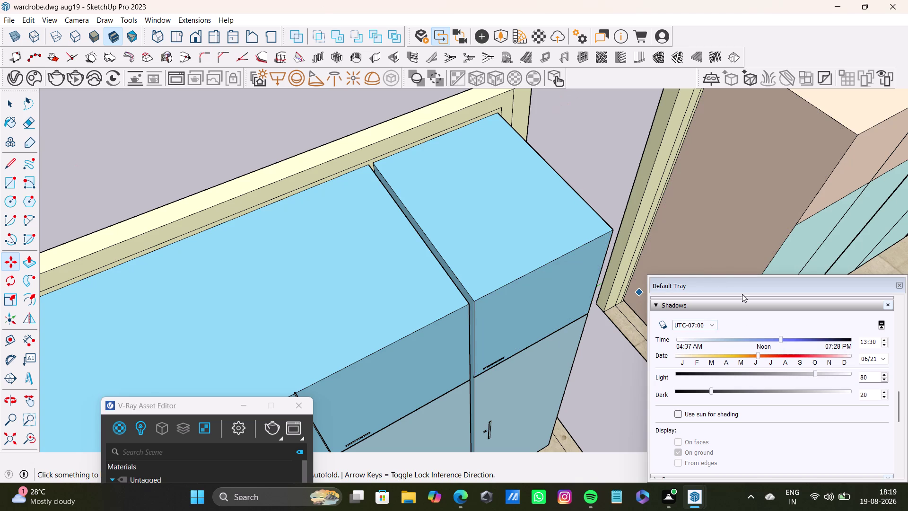
Orbit and zoom over the wardrobe tops, the right unit and its shutter fronts.
drag(738, 285, 644, 447)
scroll(down, 3)
middle_drag(749, 363, 509, 316)
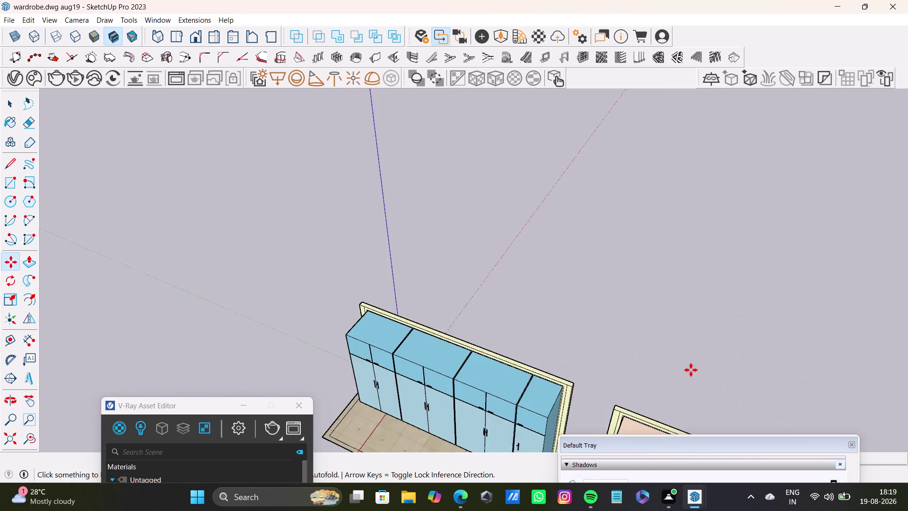
scroll(up, 3)
middle_drag(591, 357, 907, 210)
scroll(down, 3)
middle_drag(793, 299, 699, 388)
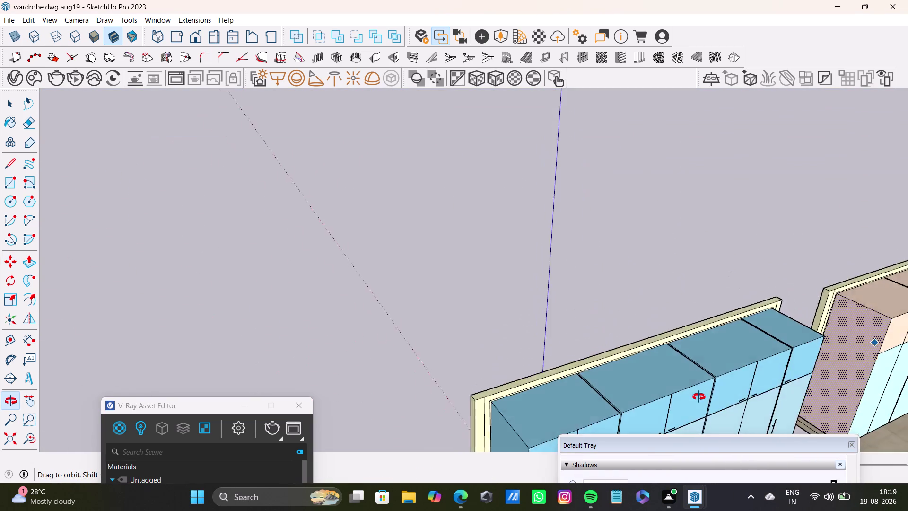
middle_drag(699, 388, 573, 333)
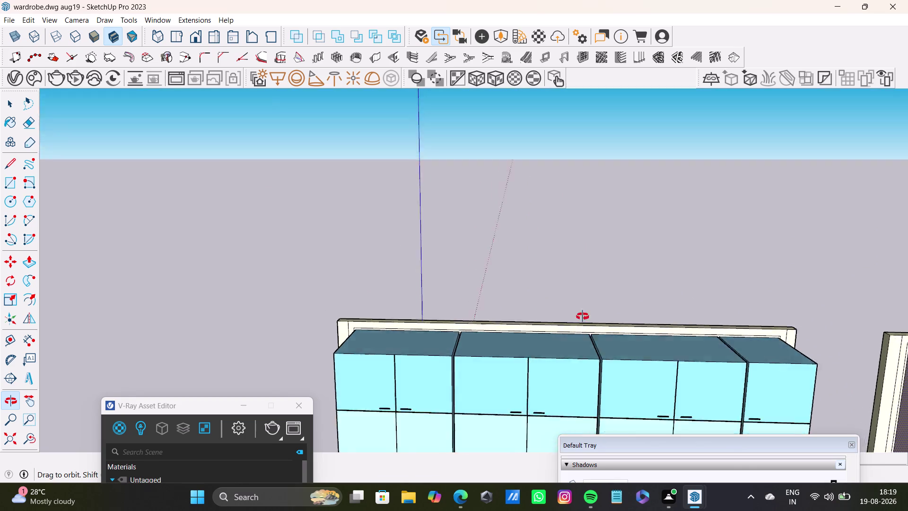
middle_drag(573, 333, 686, 247)
scroll(down, 3)
scroll(up, 3)
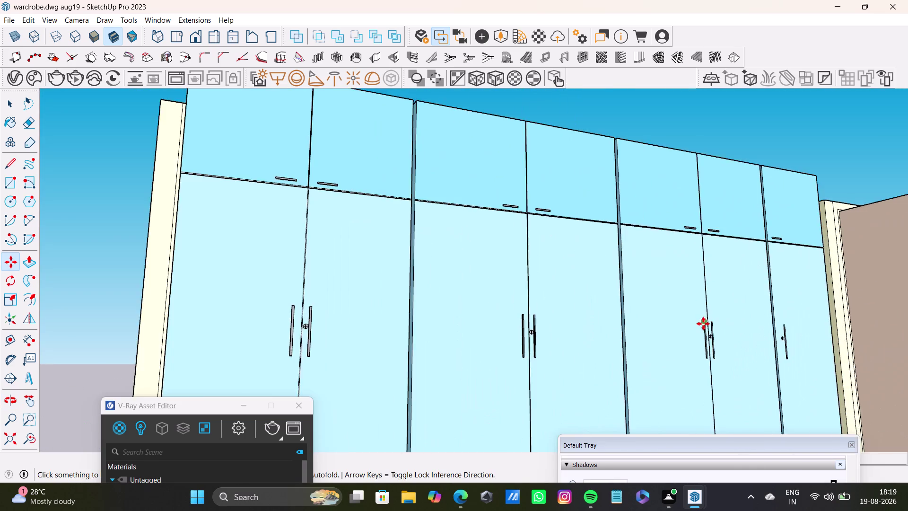
scroll(up, 3)
scroll(down, 3)
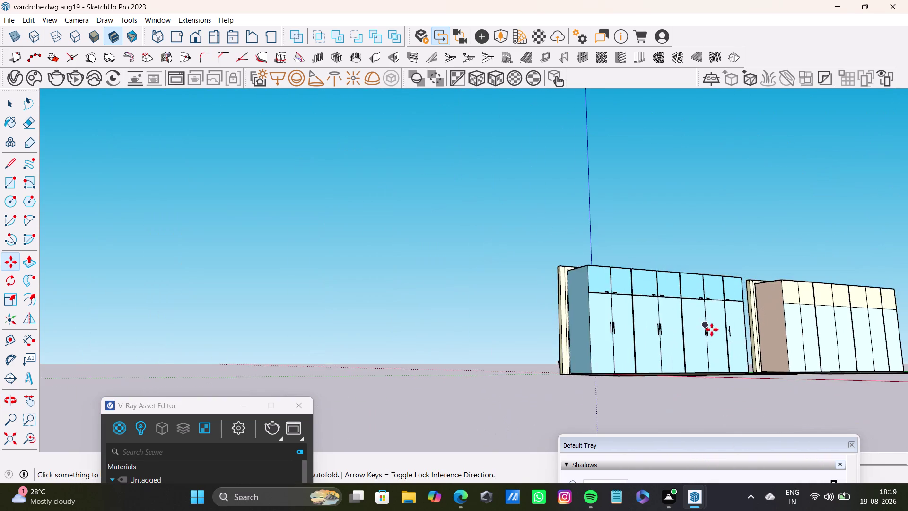
Orbit and zoom to view both wardrobes side by side with their bases.
middle_drag(712, 330, 704, 458)
scroll(up, 3)
middle_drag(696, 334, 580, 416)
scroll(down, 3)
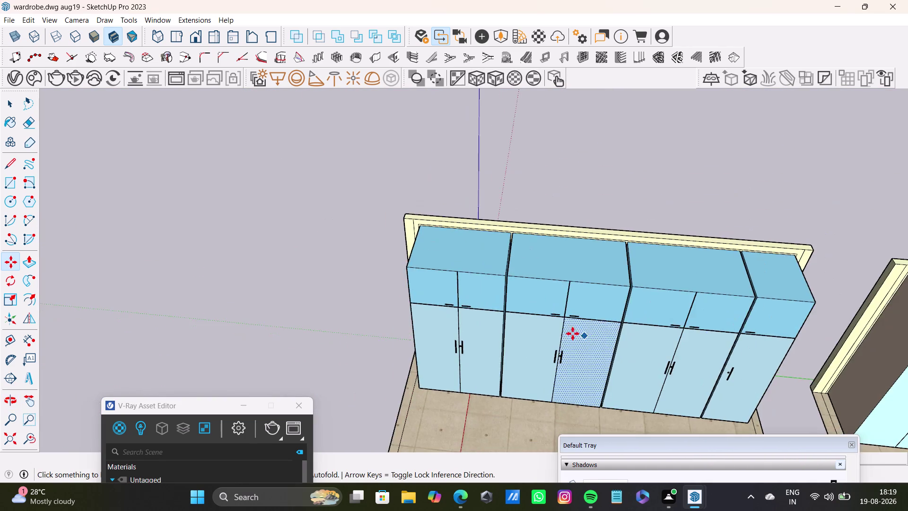
scroll(up, 3)
scroll(up, 3)
scroll(down, 3)
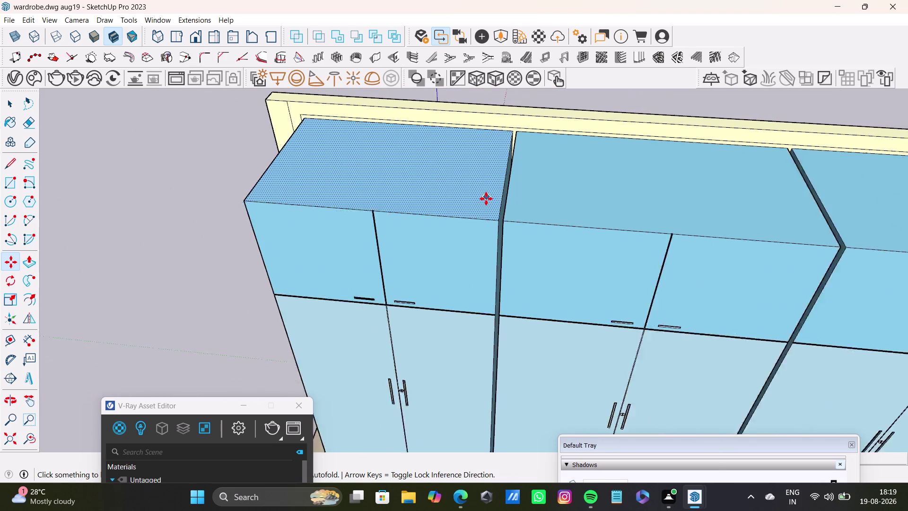
scroll(down, 3)
middle_drag(497, 254, 691, 263)
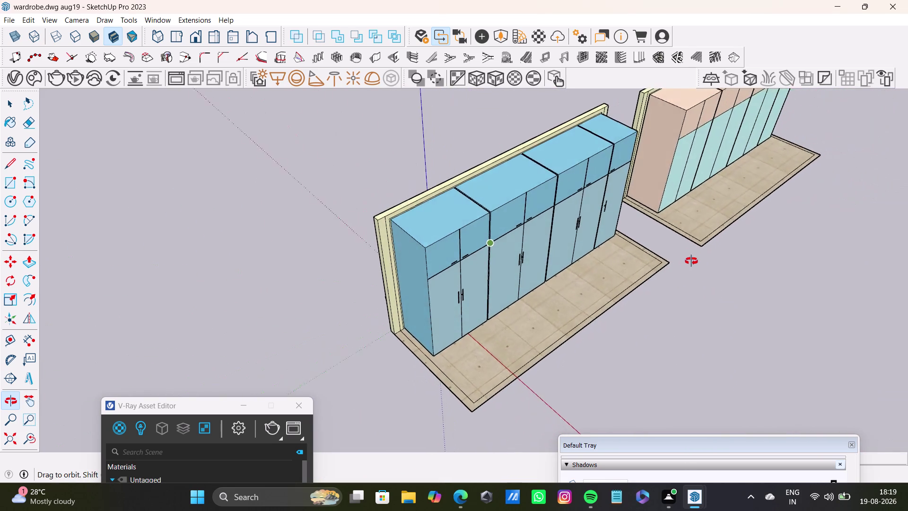
middle_drag(692, 263, 671, 237)
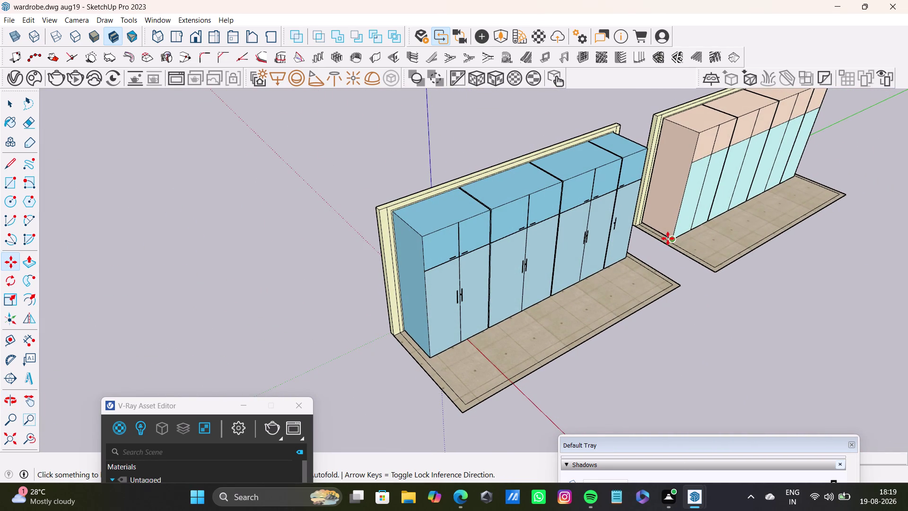
middle_drag(668, 239, 659, 248)
scroll(down, 3)
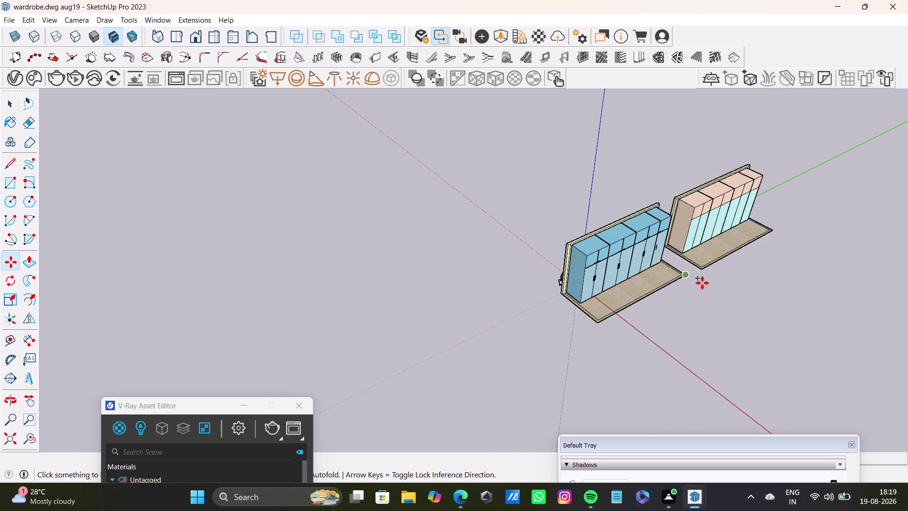
middle_drag(707, 289, 653, 332)
scroll(up, 3)
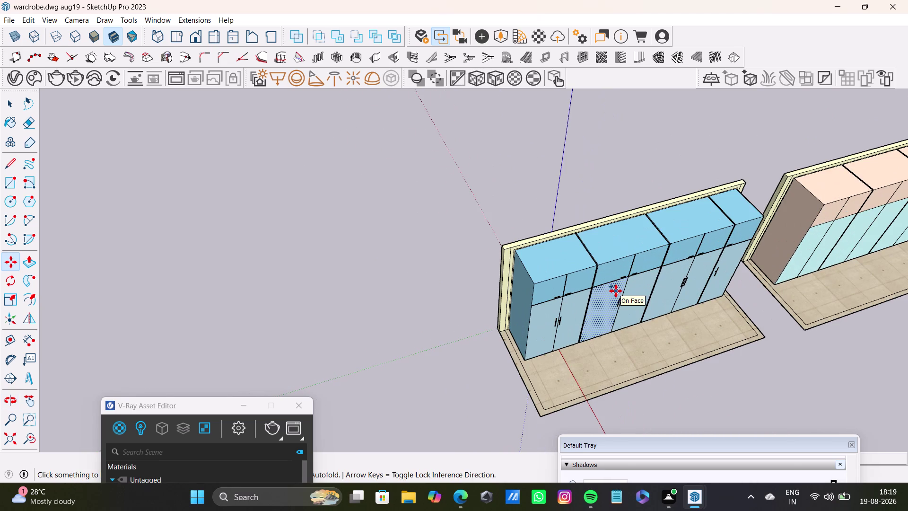
Move the Default Tray to the centre of the screen beside the model.
key(space)
scroll(down, 3)
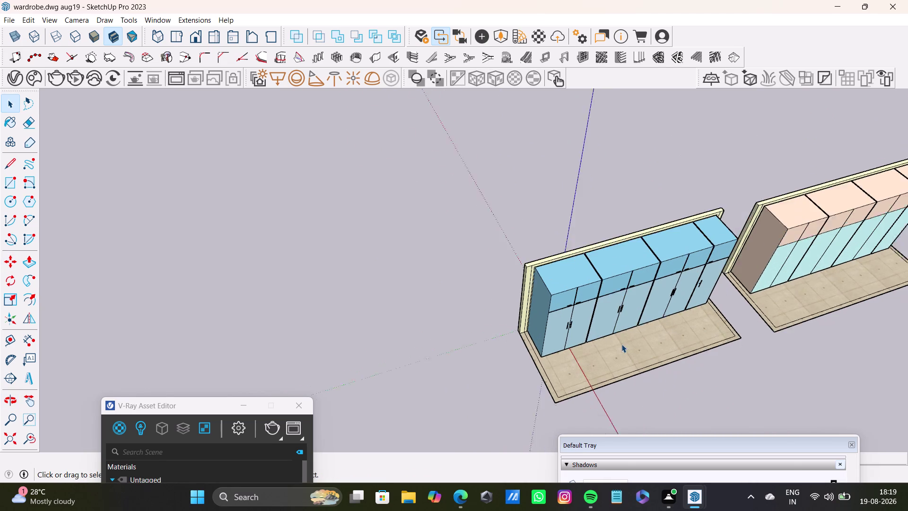
scroll(down, 3)
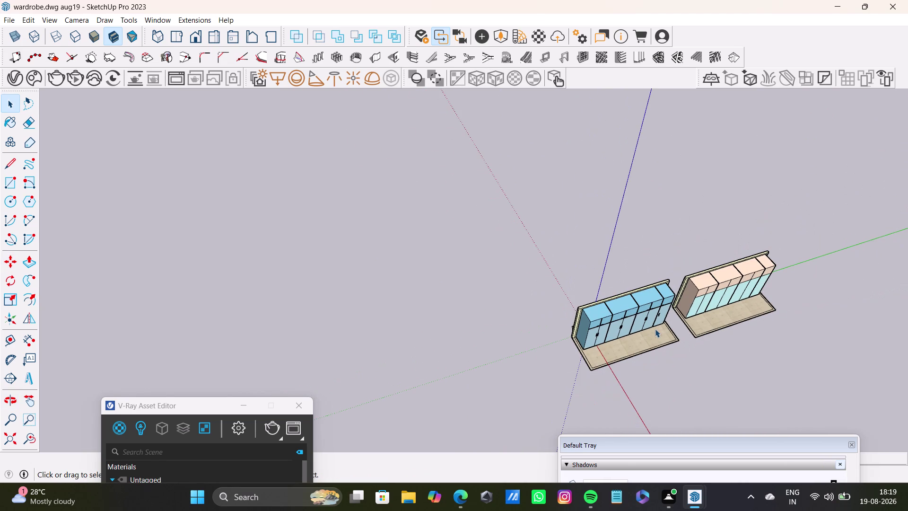
drag(641, 443, 239, 103)
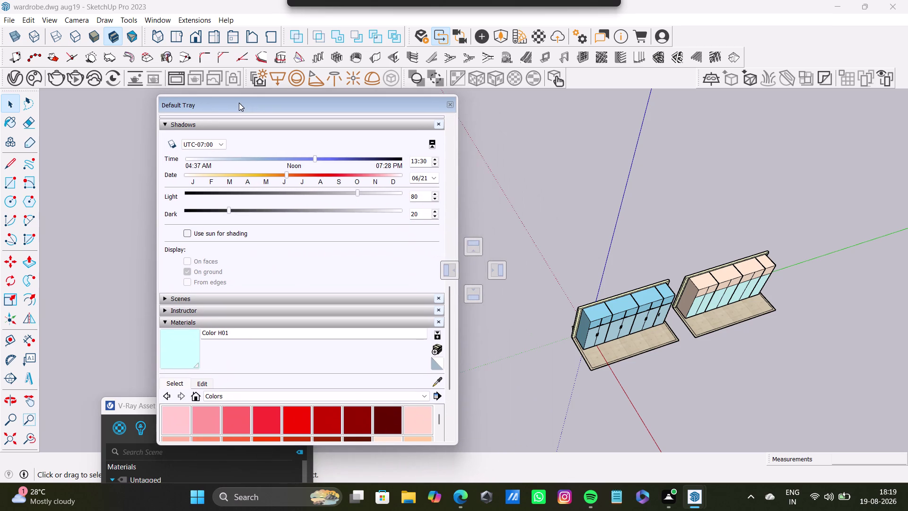
drag(239, 103, 231, 103)
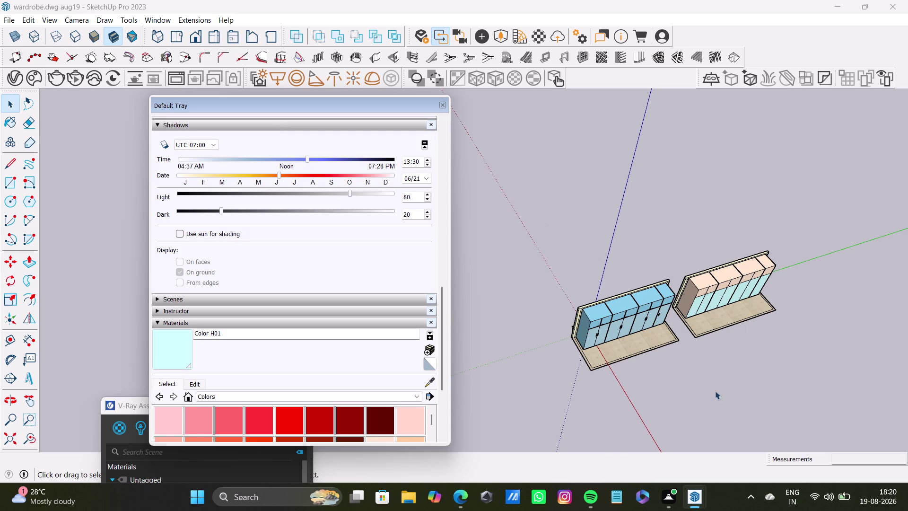
scroll(up, 3)
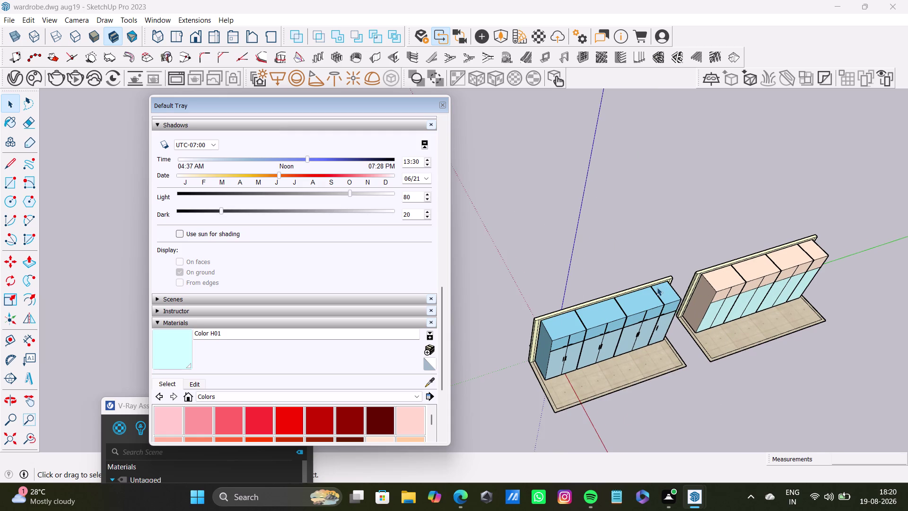
scroll(down, 3)
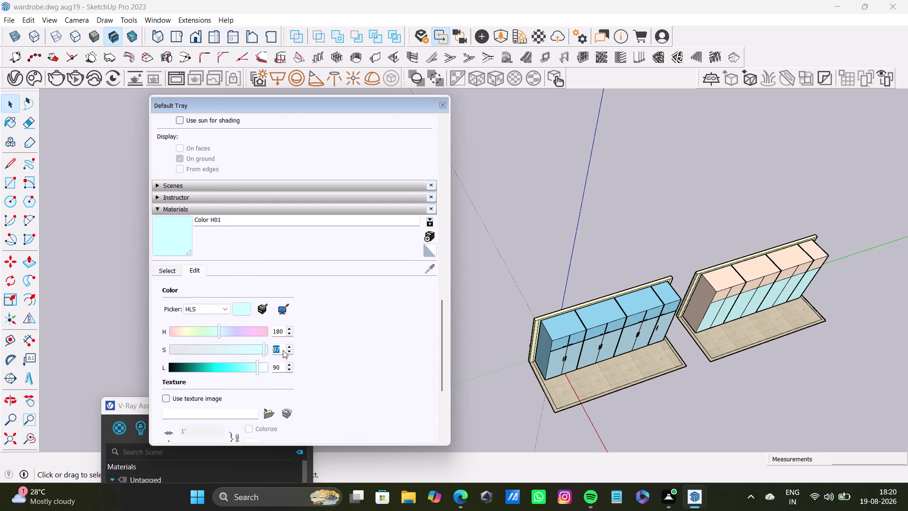
scroll(up, 3)
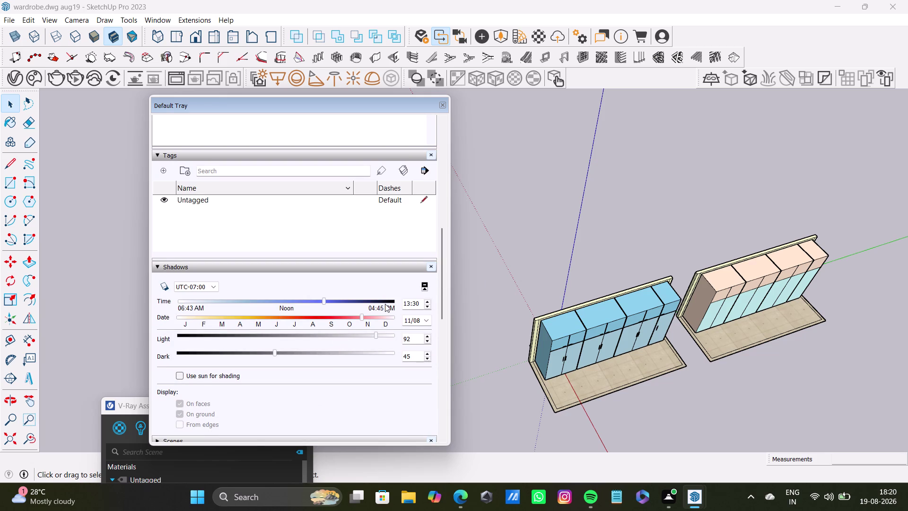
drag(440, 273, 442, 148)
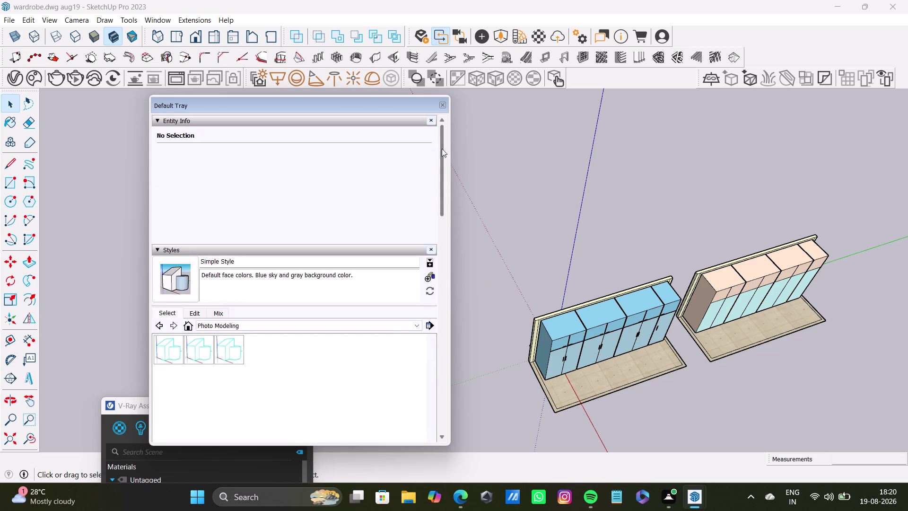
drag(441, 148, 445, 225)
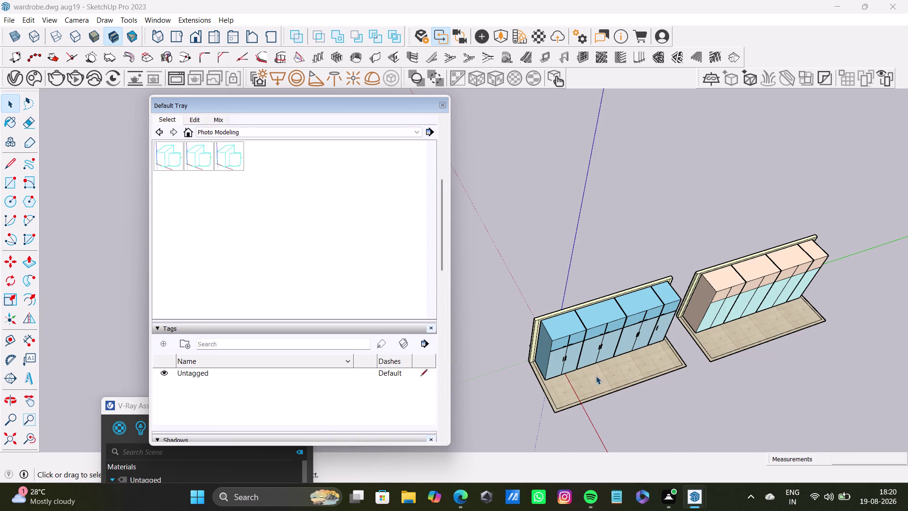
scroll(down, 3)
middle_drag(655, 394, 541, 250)
Orbit and zoom in close along the right wardrobe's shutters and side.
scroll(up, 3)
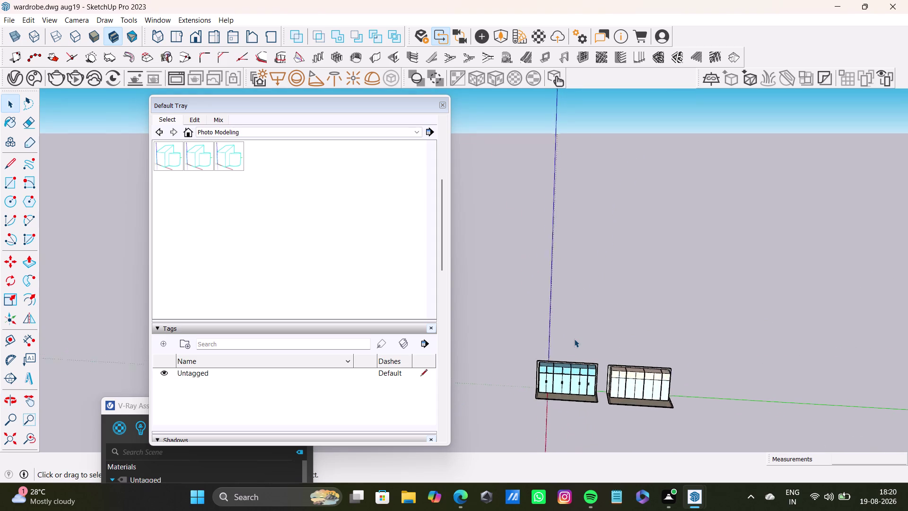
scroll(up, 3)
middle_drag(595, 363, 682, 346)
scroll(up, 3)
middle_drag(652, 411, 594, 400)
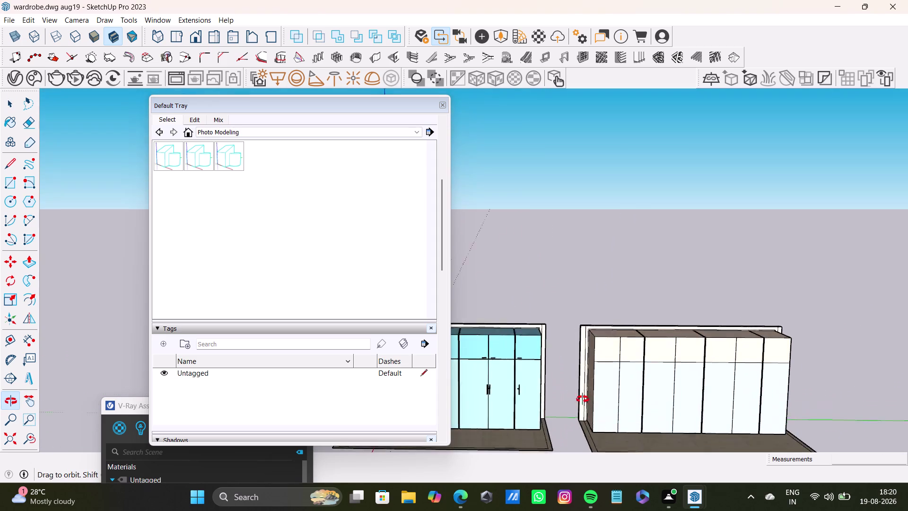
middle_drag(594, 400, 570, 457)
scroll(up, 3)
middle_drag(581, 378, 645, 358)
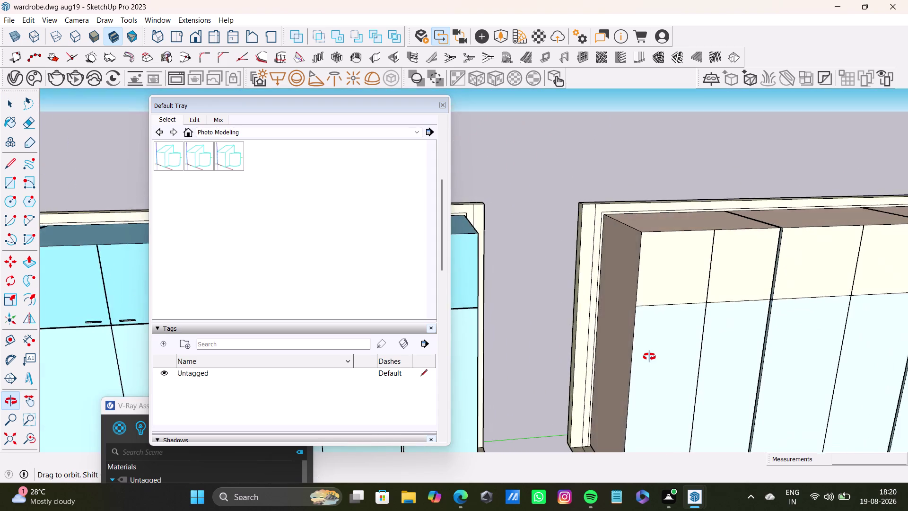
middle_drag(645, 357, 653, 440)
scroll(up, 3)
middle_drag(685, 327, 586, 389)
scroll(up, 3)
Close the Default Tray and zoom out to show both wardrobes.
scroll(down, 3)
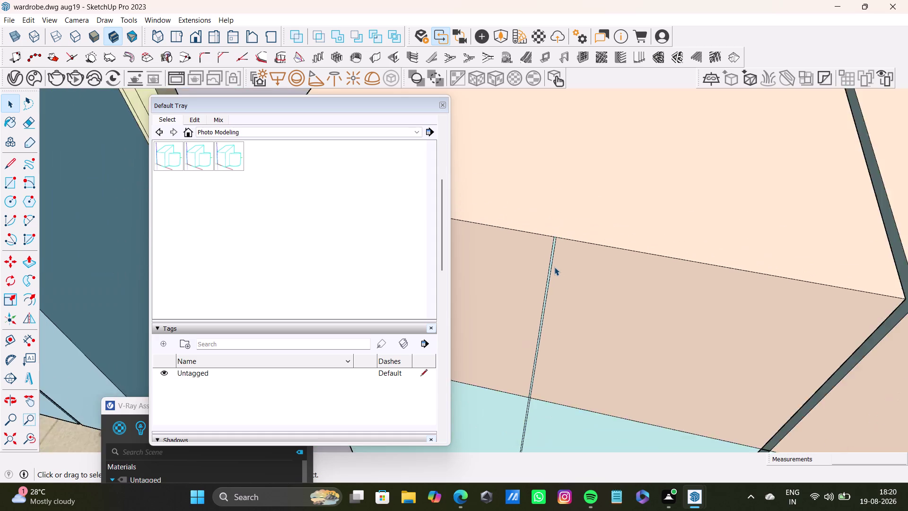
scroll(down, 3)
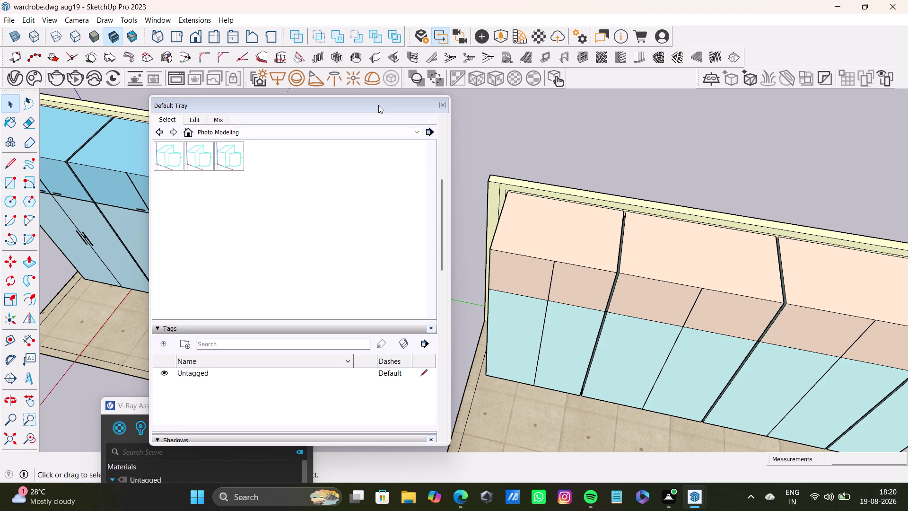
click(440, 110)
scroll(down, 3)
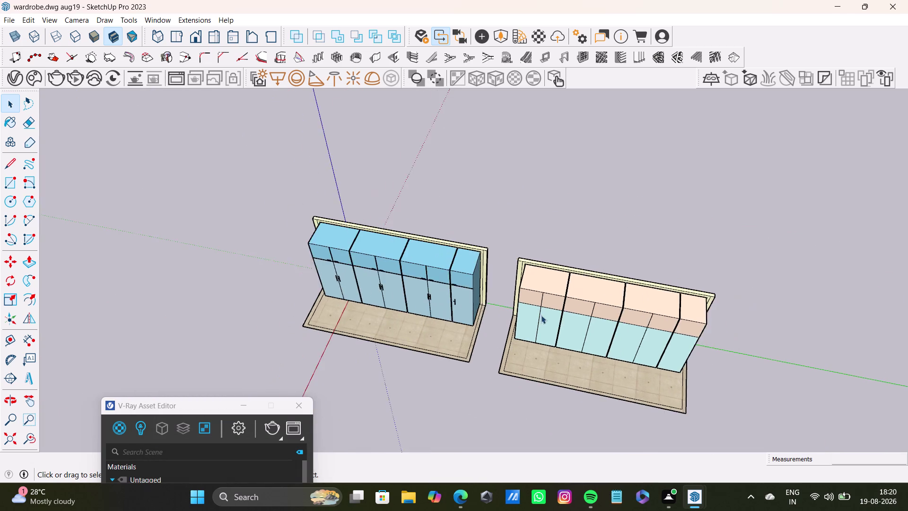
scroll(down, 3)
scroll(up, 3)
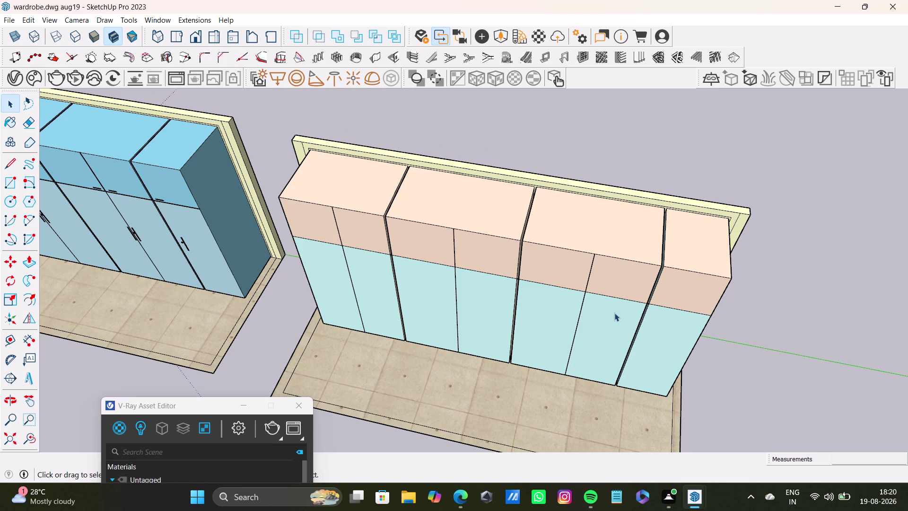
scroll(up, 3)
middle_drag(336, 254, 536, 227)
scroll(up, 3)
scroll(down, 3)
middle_drag(305, 266, 300, 321)
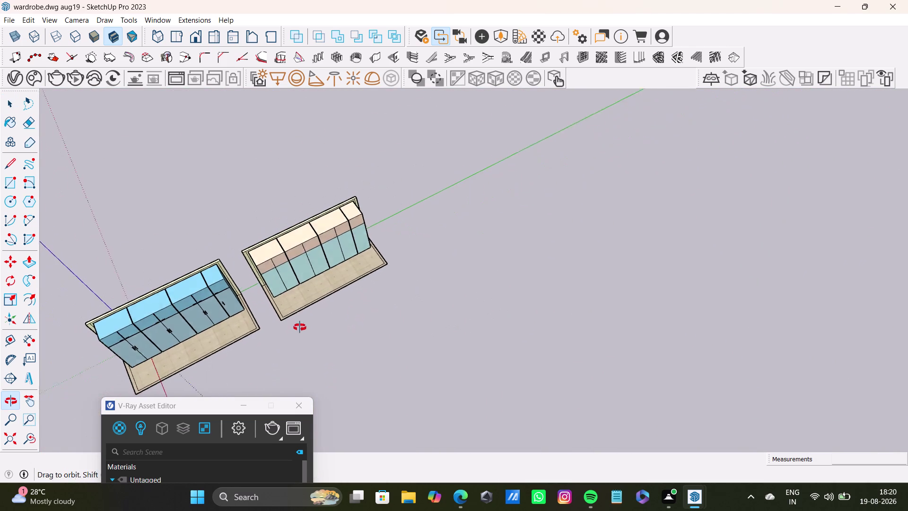
middle_drag(300, 321, 299, 334)
scroll(up, 3)
middle_drag(234, 237, 411, 199)
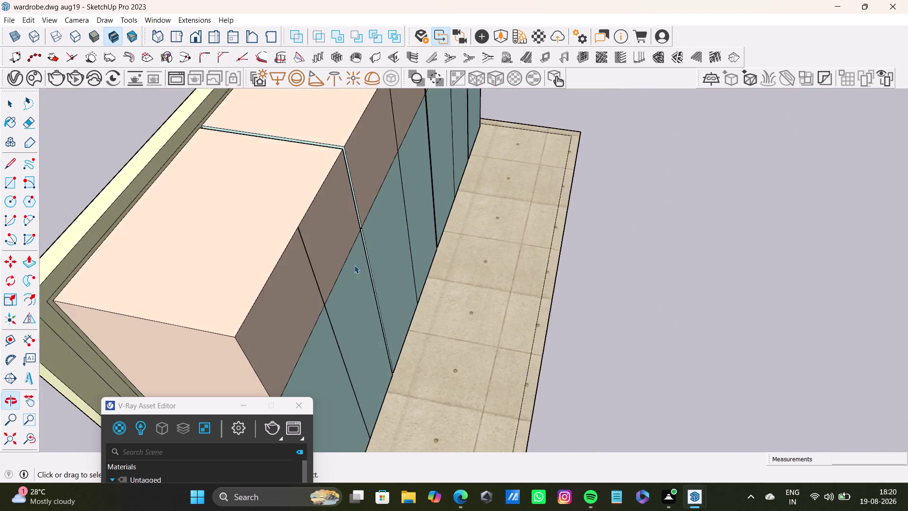
scroll(up, 3)
middle_drag(323, 250, 119, 298)
scroll(down, 3)
middle_drag(447, 255, 230, 255)
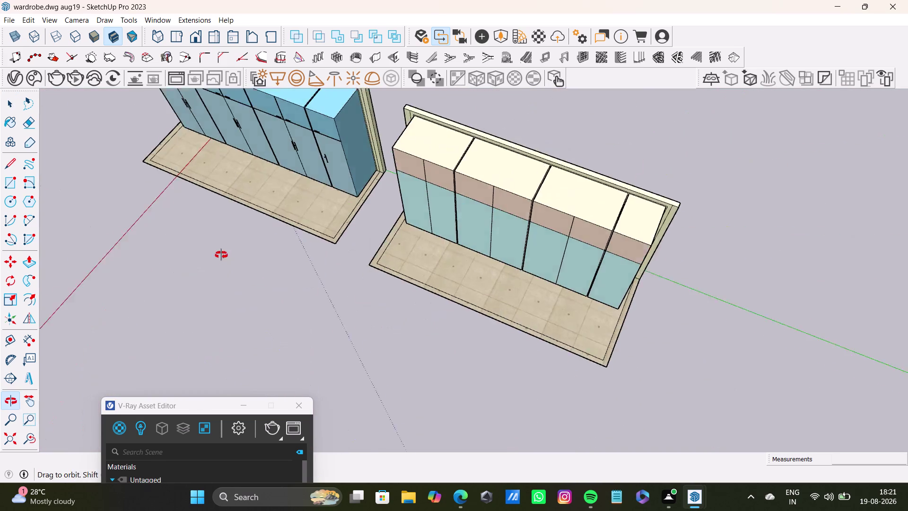
middle_drag(231, 255, 223, 255)
scroll(up, 3)
middle_drag(564, 255, 579, 233)
scroll(down, 3)
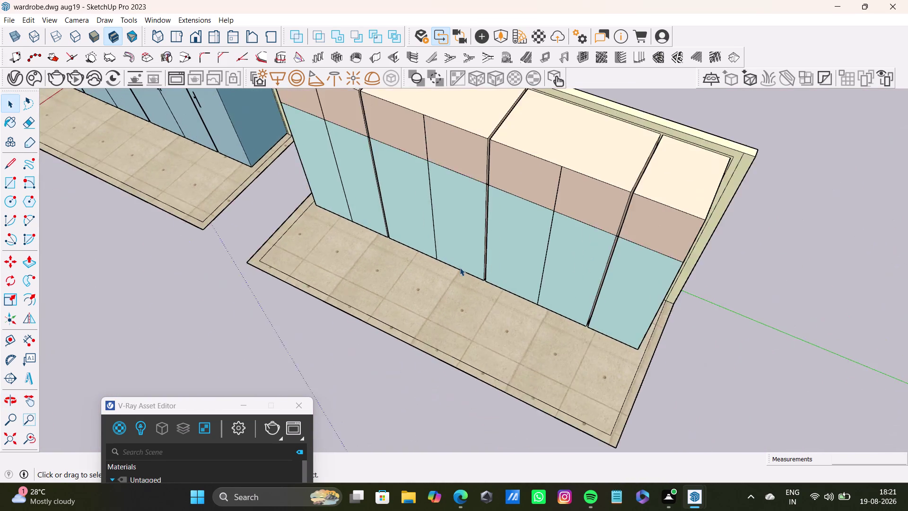
scroll(down, 3)
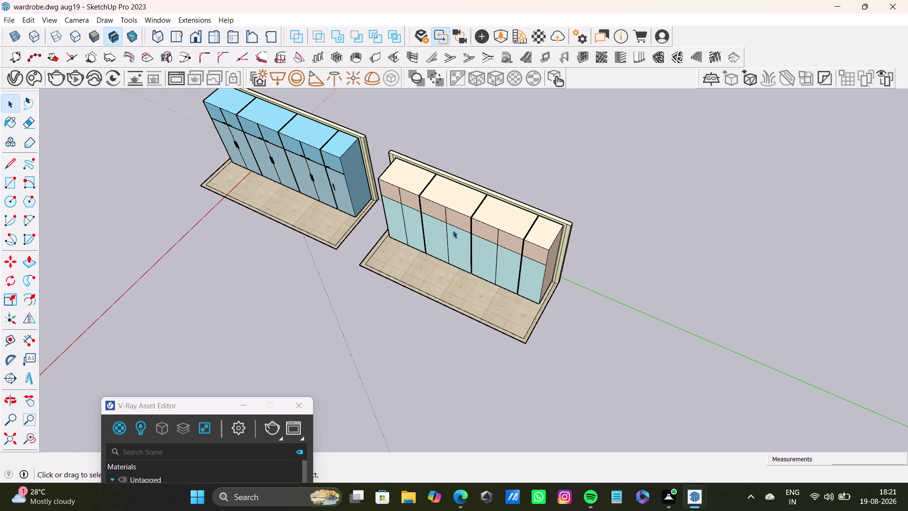
scroll(up, 3)
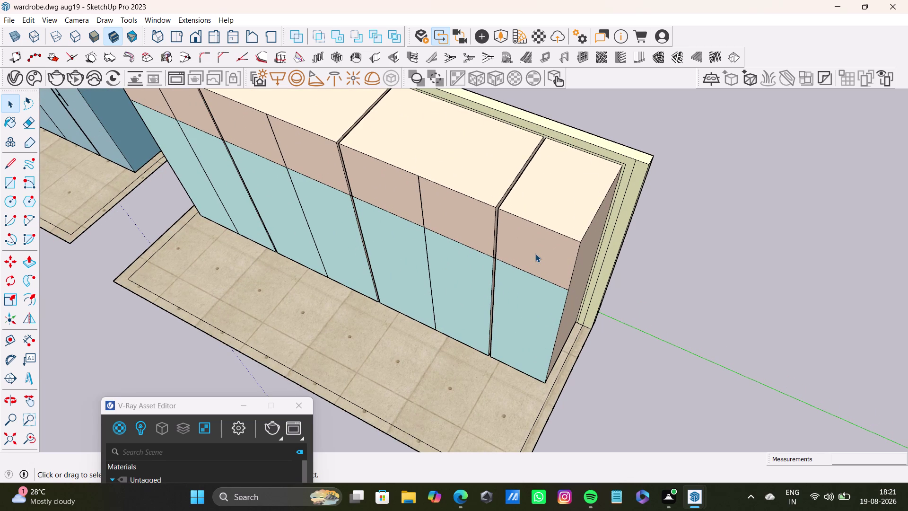
scroll(up, 3)
scroll(down, 3)
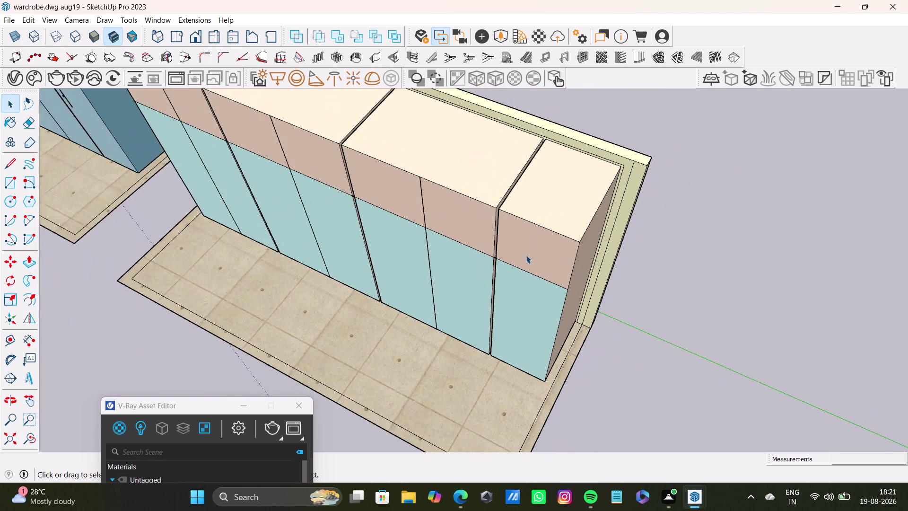
scroll(down, 3)
scroll(up, 3)
middle_drag(360, 182, 710, 187)
scroll(up, 3)
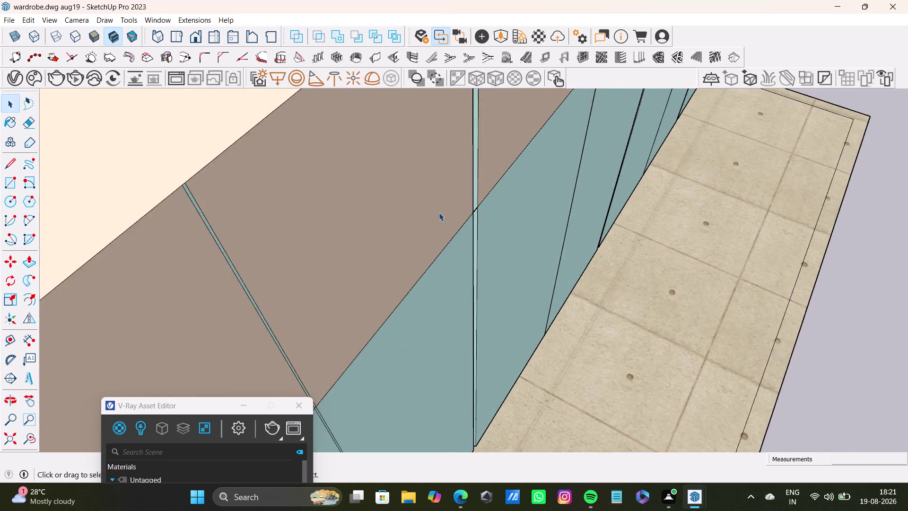
scroll(up, 3)
scroll(down, 3)
scroll(up, 3)
middle_drag(370, 250, 199, 277)
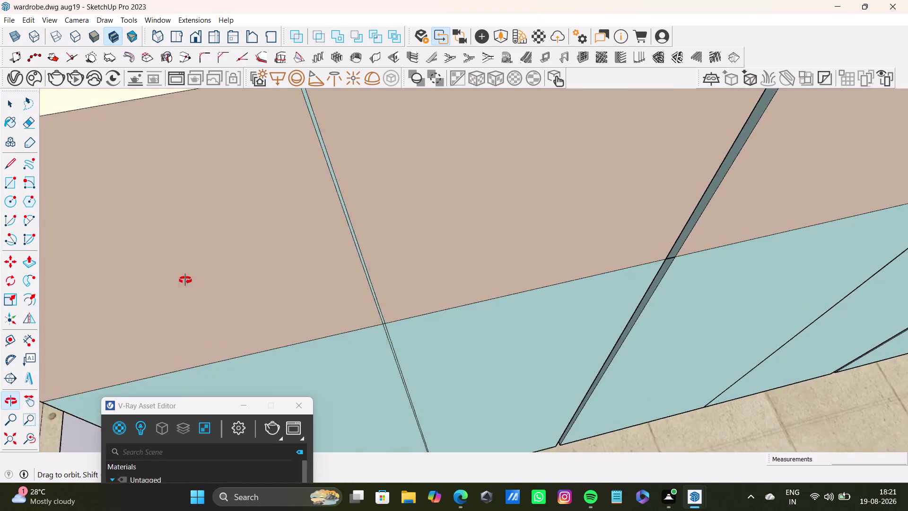
middle_drag(199, 277, 186, 280)
scroll(down, 3)
scroll(up, 3)
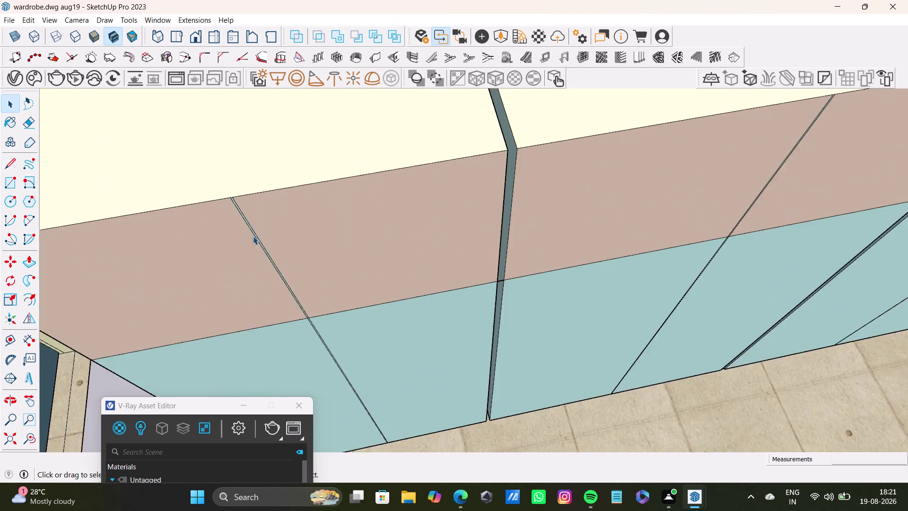
scroll(up, 3)
middle_drag(251, 236, 349, 206)
scroll(up, 3)
scroll(down, 3)
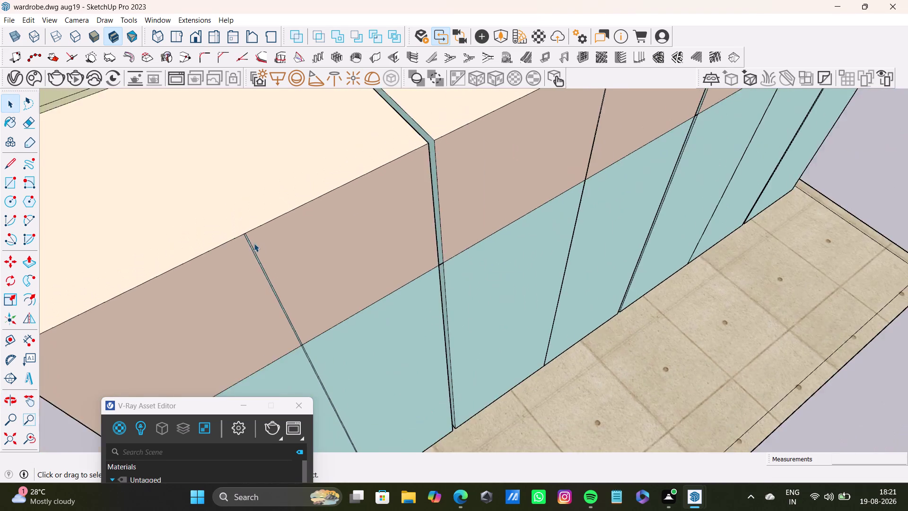
scroll(down, 3)
middle_drag(262, 241, 382, 206)
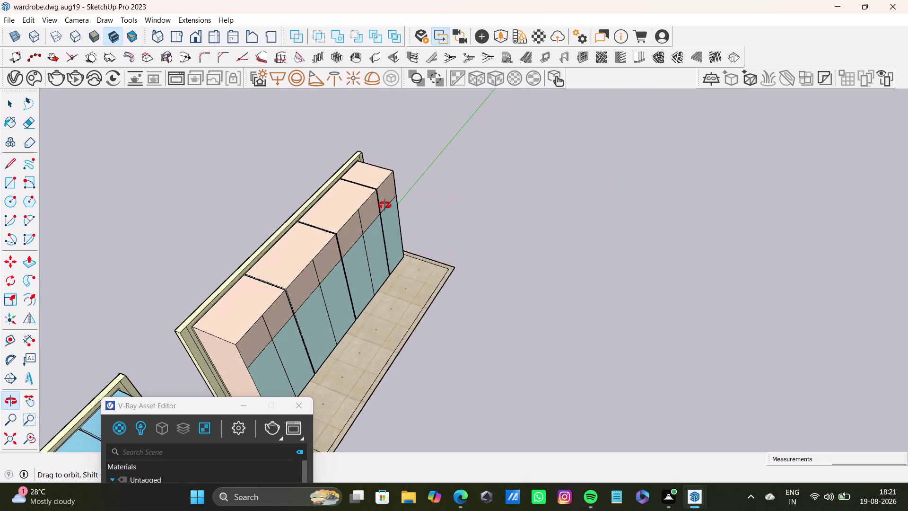
middle_drag(382, 206, 123, 145)
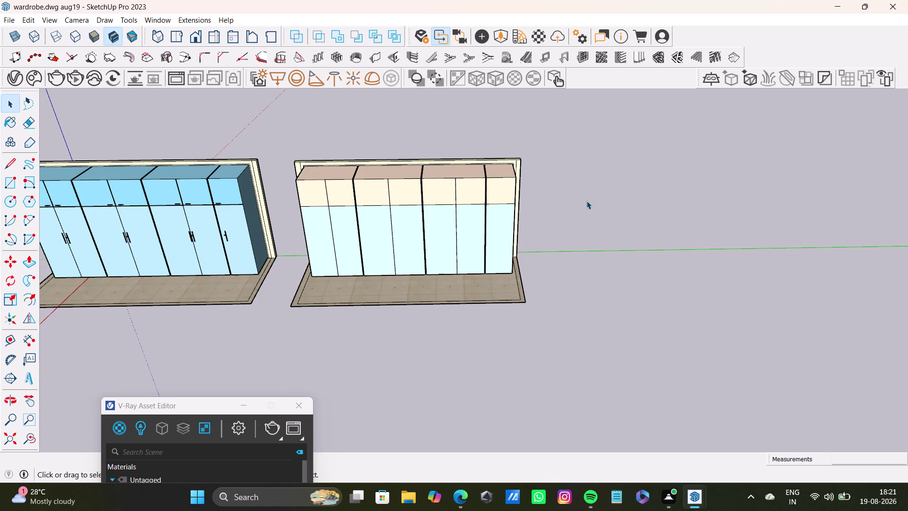
key(space)
click(587, 176)
scroll(up, 3)
middle_drag(505, 199, 239, 168)
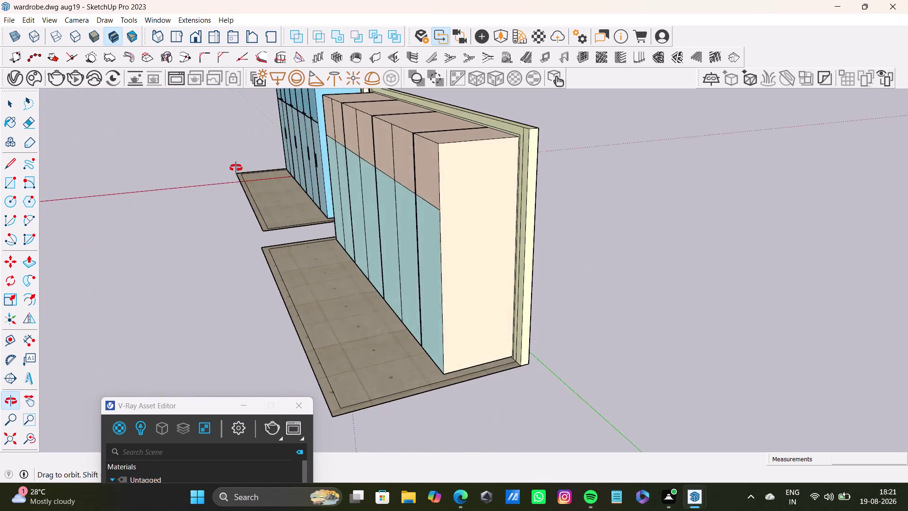
middle_drag(238, 168, 501, 248)
scroll(down, 3)
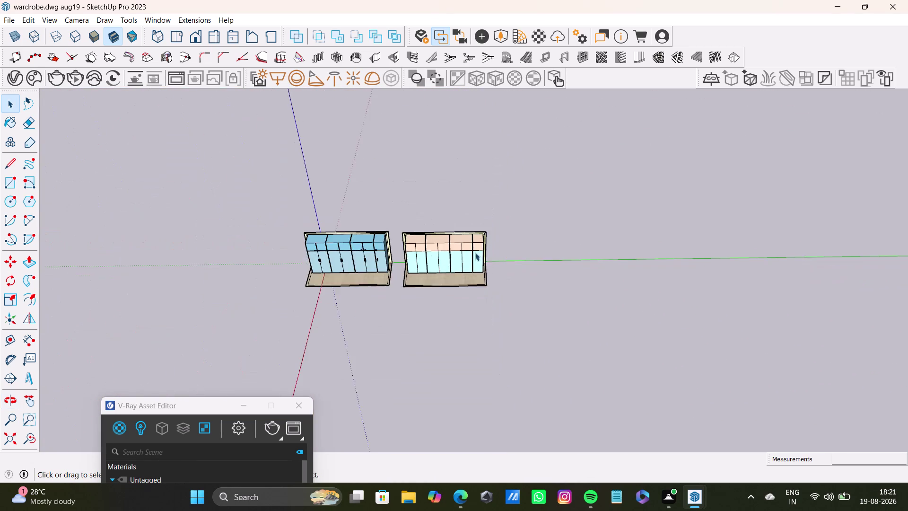
scroll(up, 3)
scroll(down, 3)
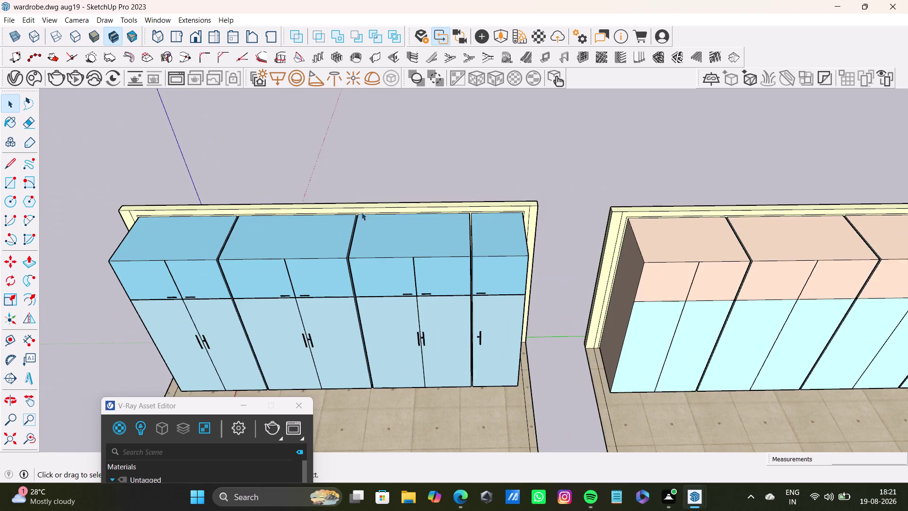
scroll(down, 3)
middle_drag(398, 216, 447, 194)
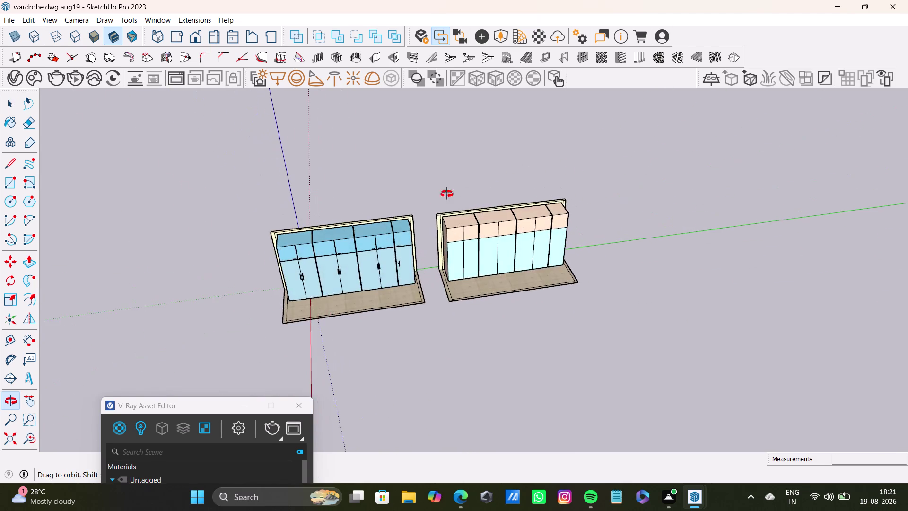
middle_drag(447, 194, 447, 194)
scroll(up, 3)
scroll(down, 3)
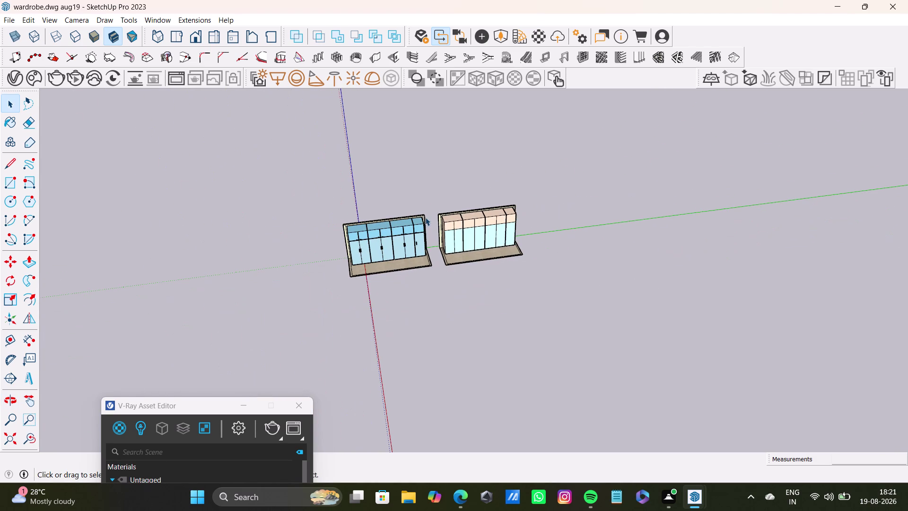
drag(180, 408, 207, 400)
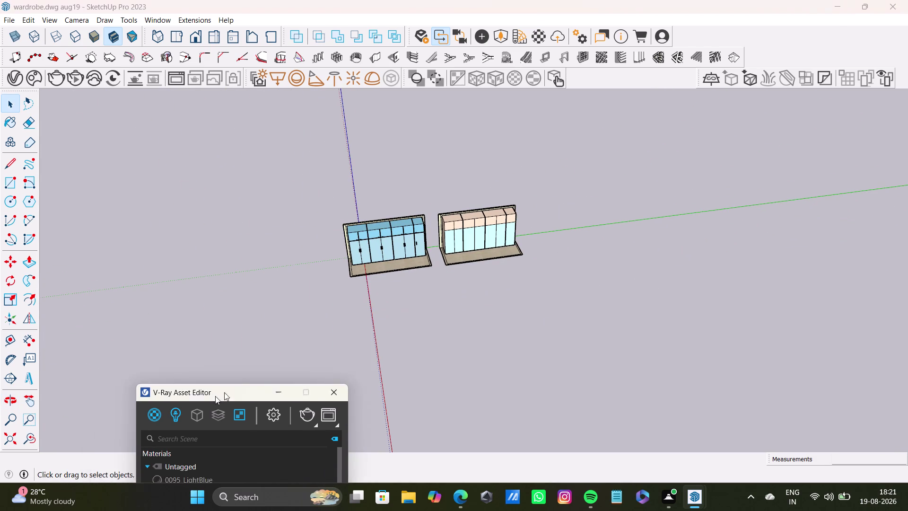
drag(206, 400, 734, 136)
scroll(down, 3)
scroll(up, 3)
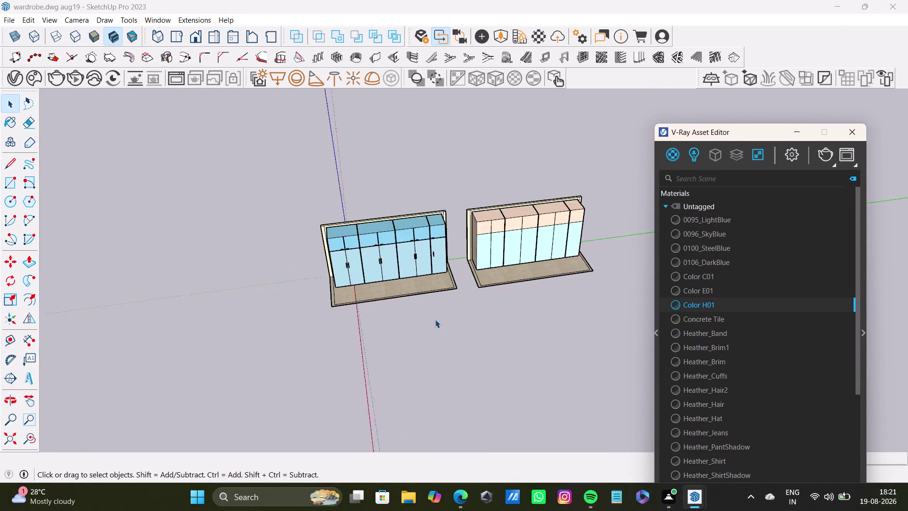
scroll(up, 3)
scroll(up, 3)
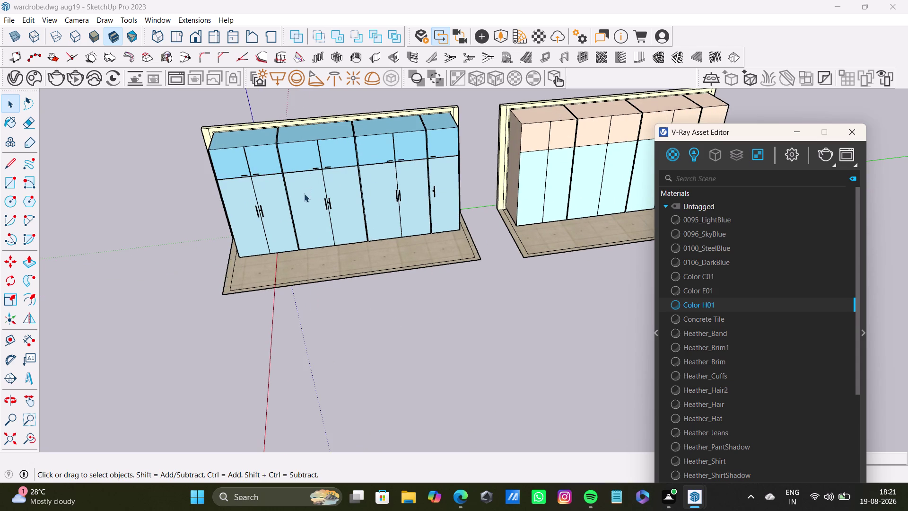
scroll(up, 3)
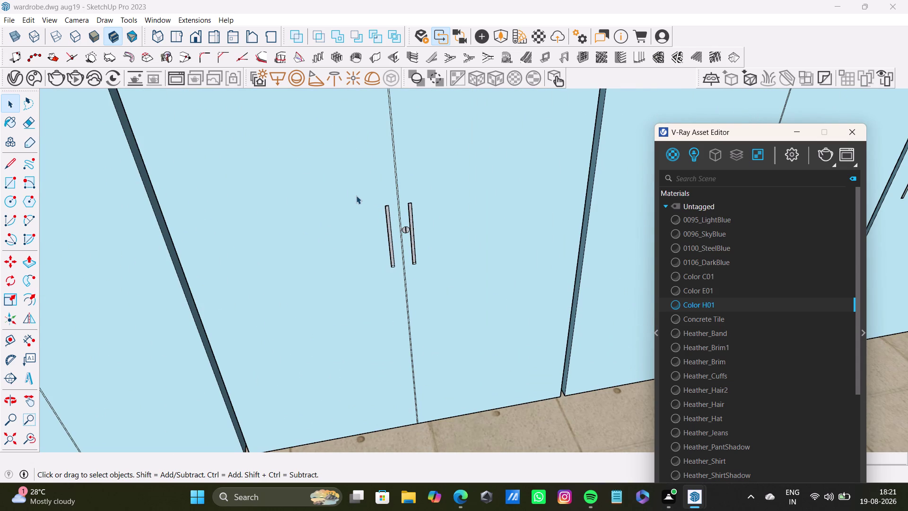
drag(370, 191, 407, 287)
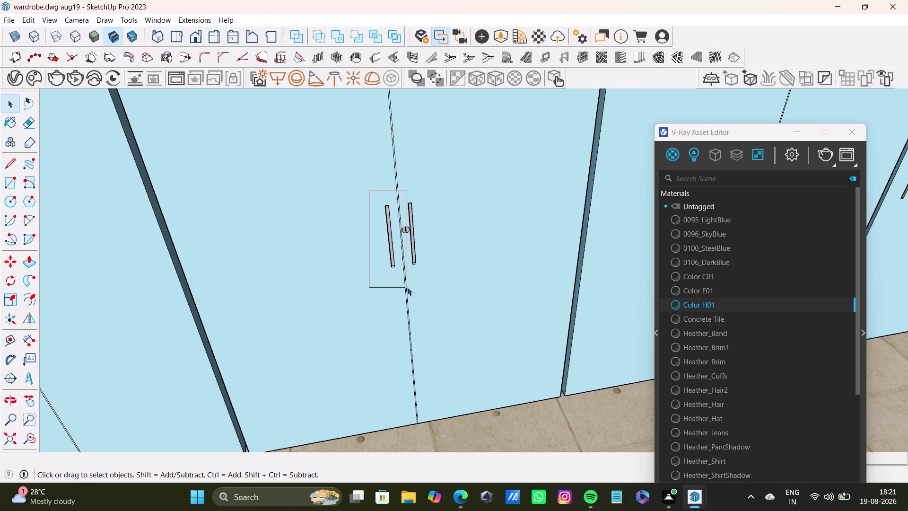
scroll(down, 3)
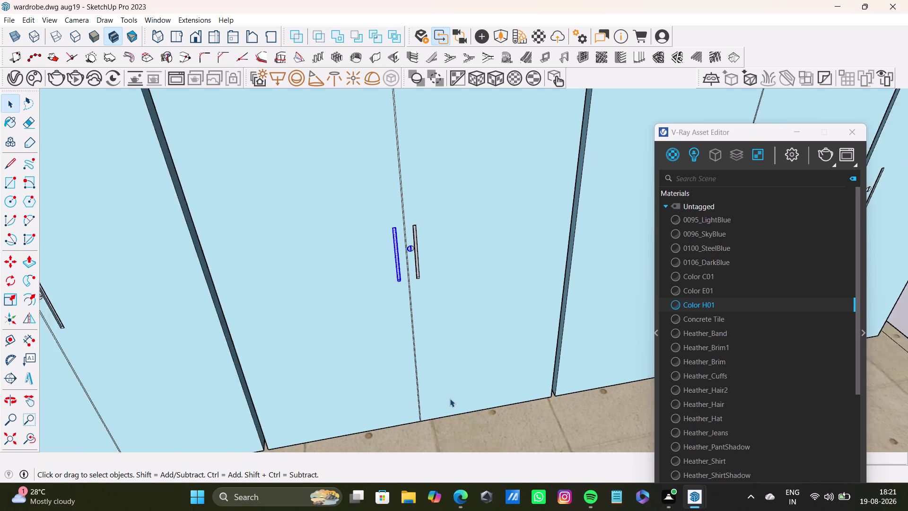
scroll(down, 3)
click(179, 273)
scroll(up, 3)
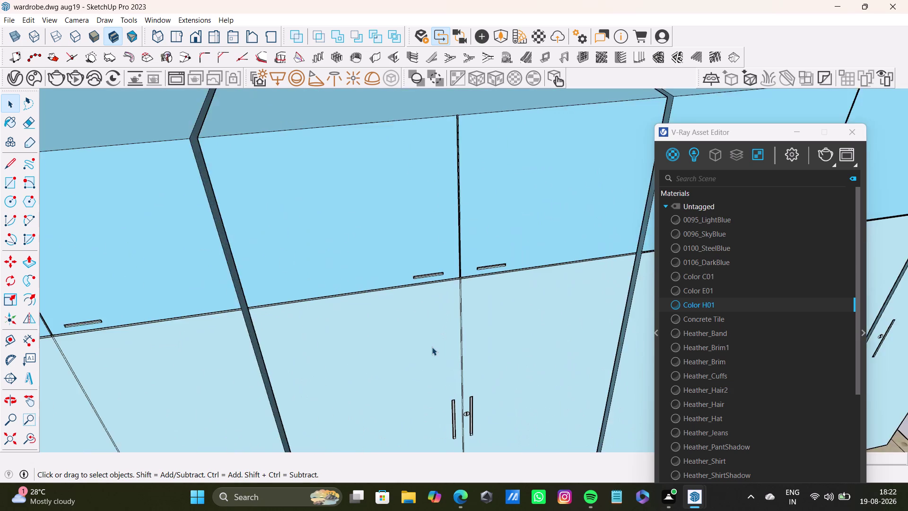
drag(379, 239, 484, 291)
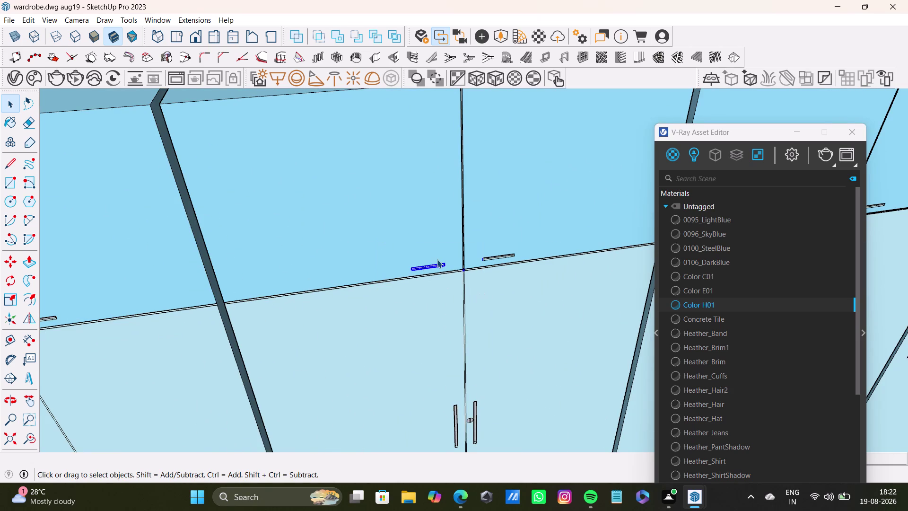
scroll(down, 3)
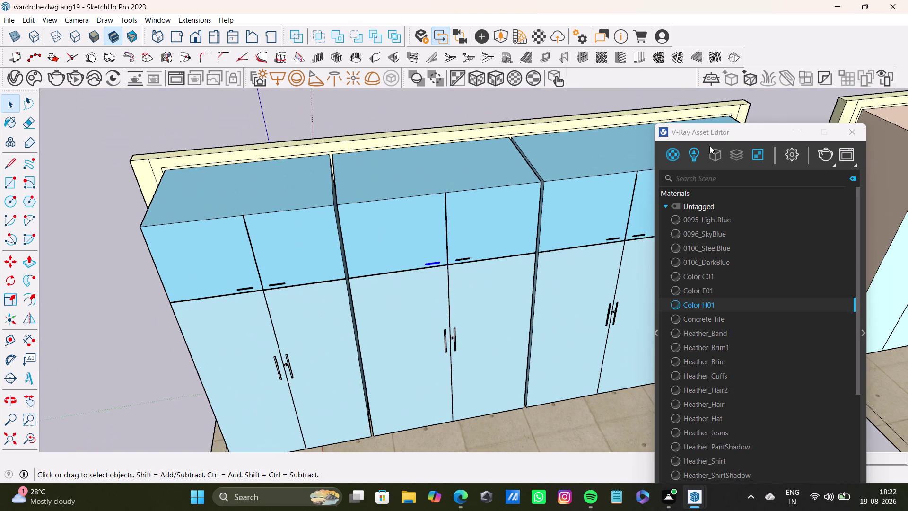
drag(730, 135, 782, 337)
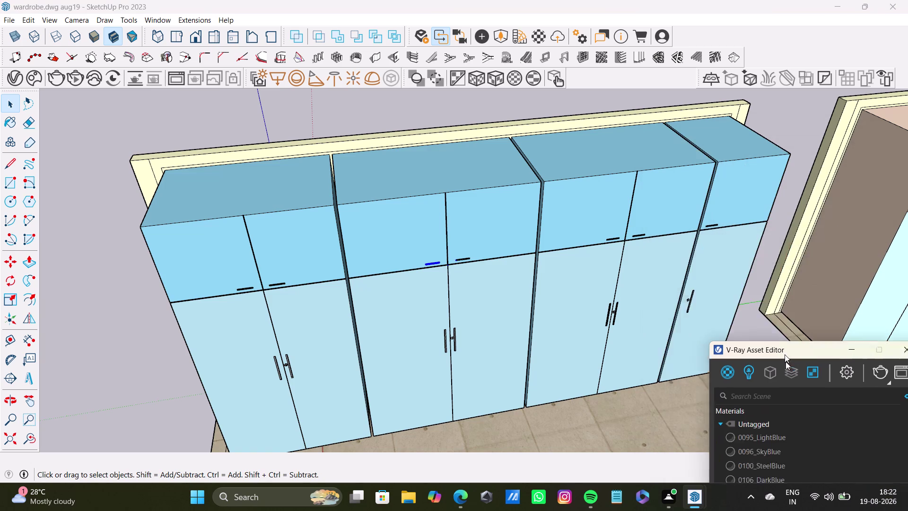
drag(782, 337, 788, 378)
scroll(down, 3)
Clear the handle selection and orbit around both wardrobes to the right unit's top.
middle_drag(564, 291, 497, 367)
click(559, 192)
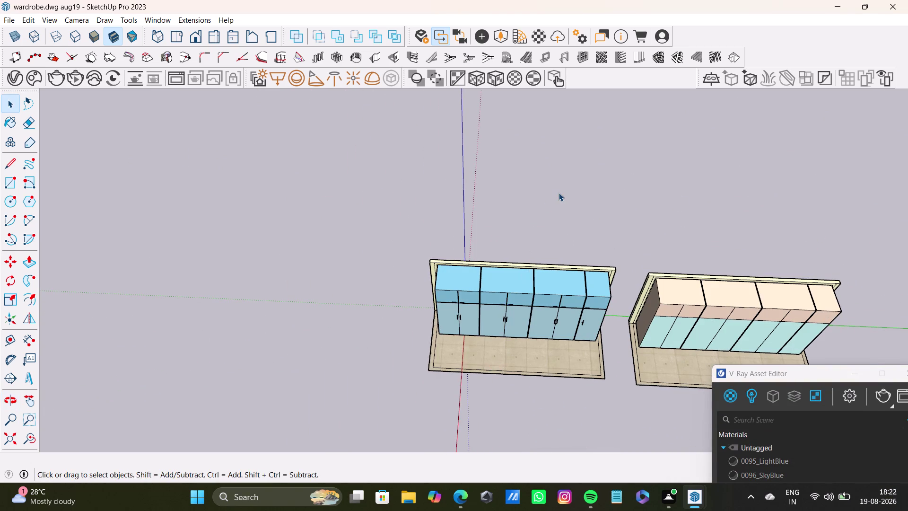
scroll(up, 3)
scroll(down, 3)
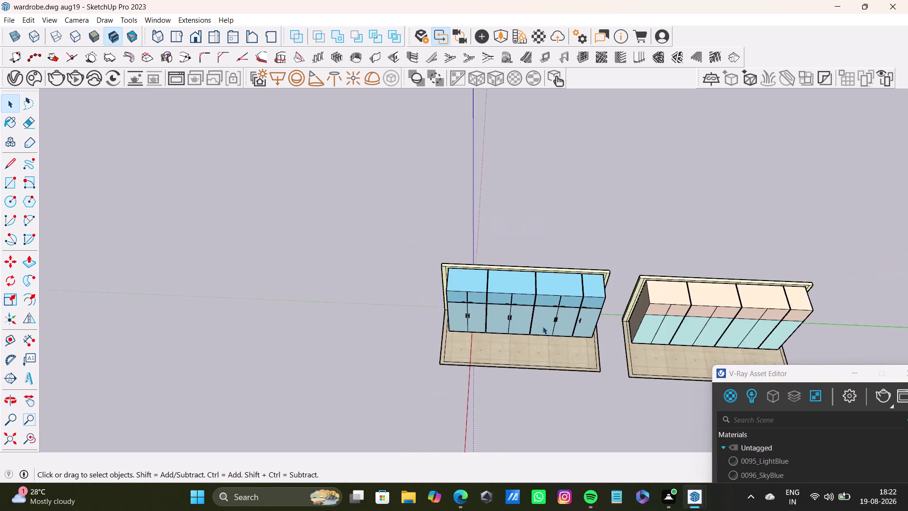
scroll(down, 3)
scroll(up, 3)
scroll(down, 3)
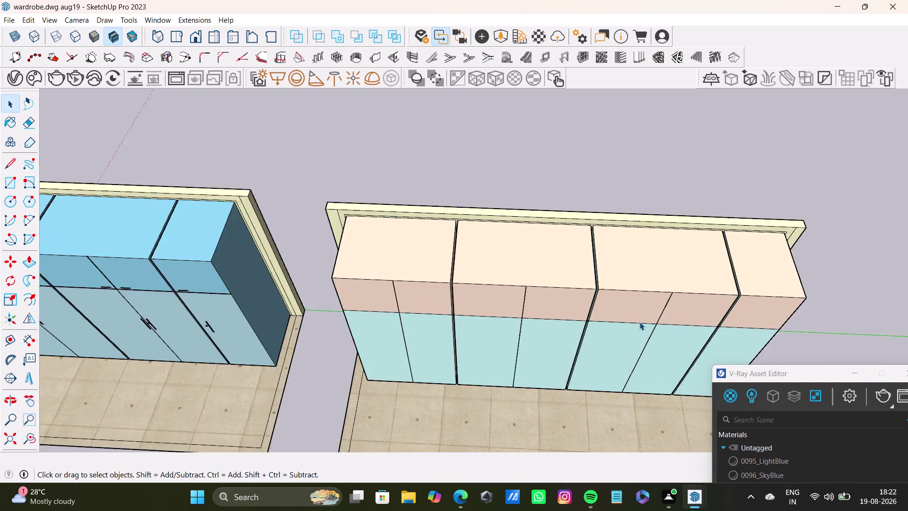
scroll(down, 3)
scroll(up, 3)
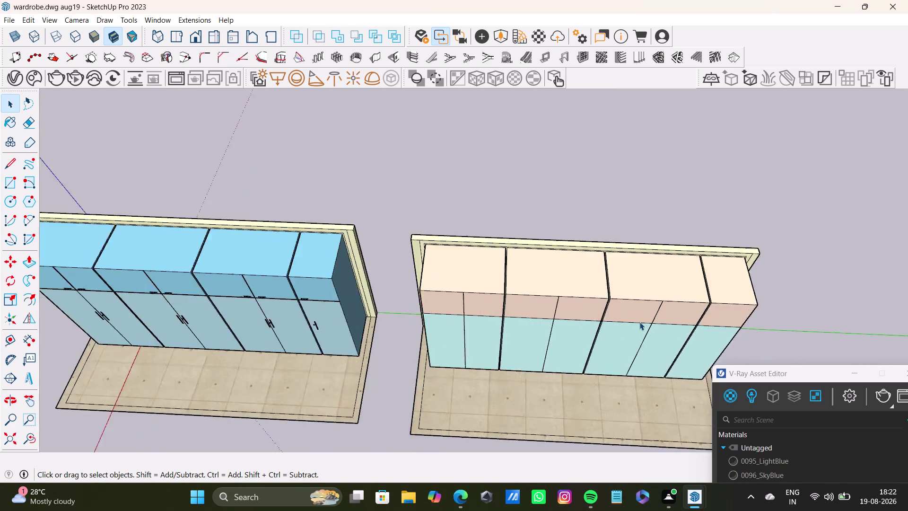
scroll(up, 3)
middle_drag(188, 220, 584, 201)
scroll(down, 3)
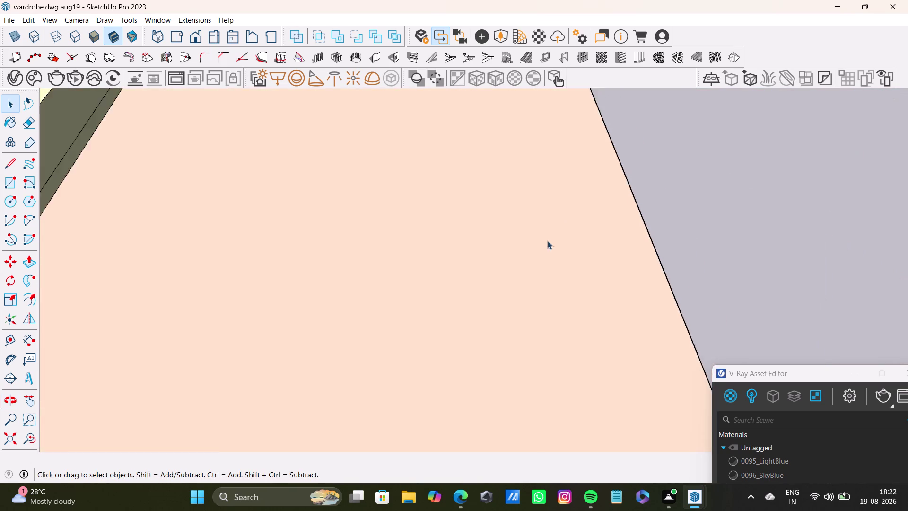
scroll(down, 3)
middle_drag(559, 303, 282, 255)
Orbit and zoom to face the right unit's shutters.
scroll(down, 3)
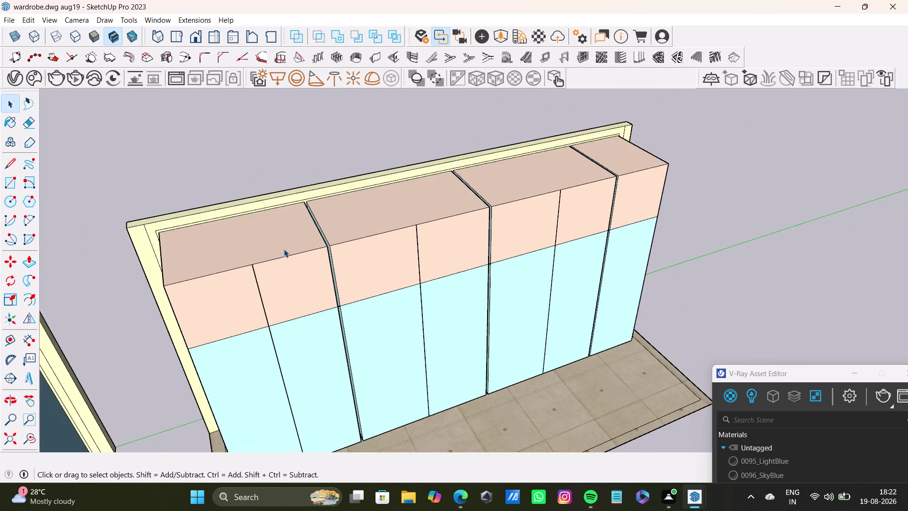
scroll(down, 3)
scroll(up, 3)
scroll(down, 3)
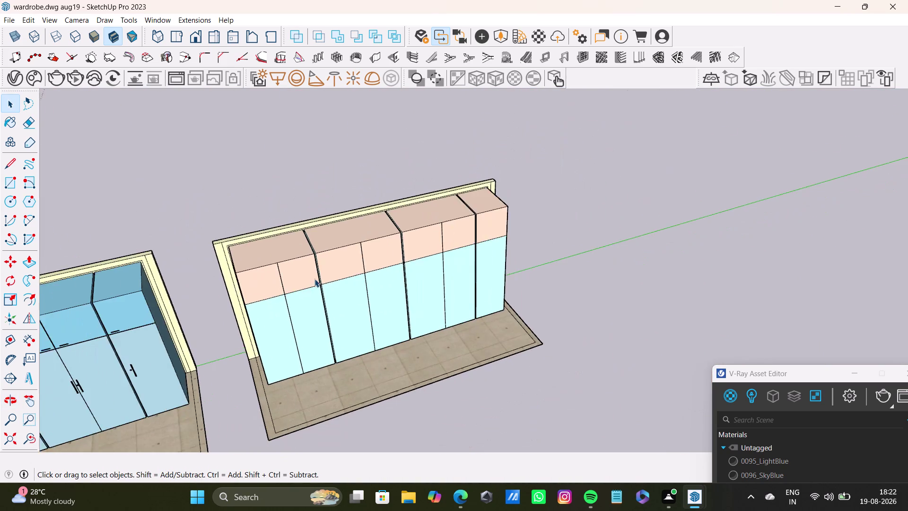
scroll(down, 3)
scroll(up, 3)
middle_drag(317, 281, 233, 270)
scroll(down, 3)
scroll(up, 3)
scroll(down, 3)
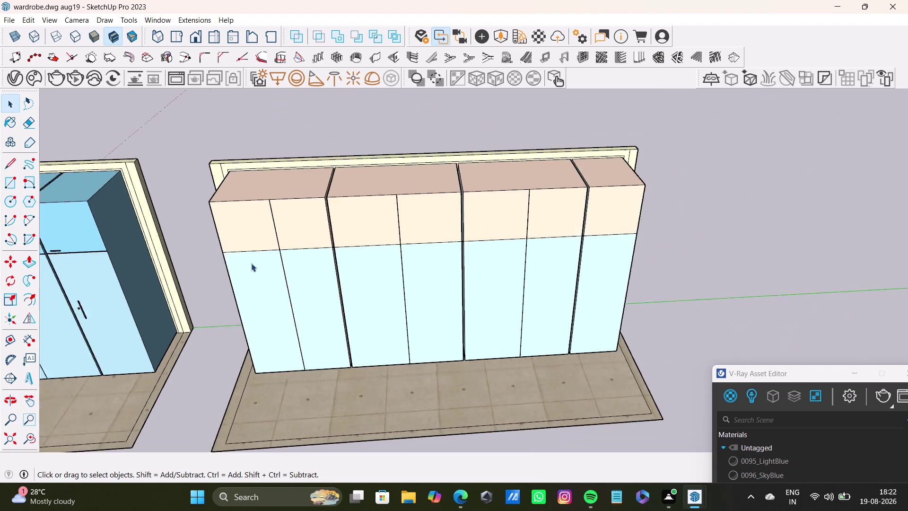
scroll(down, 3)
middle_drag(252, 263, 196, 253)
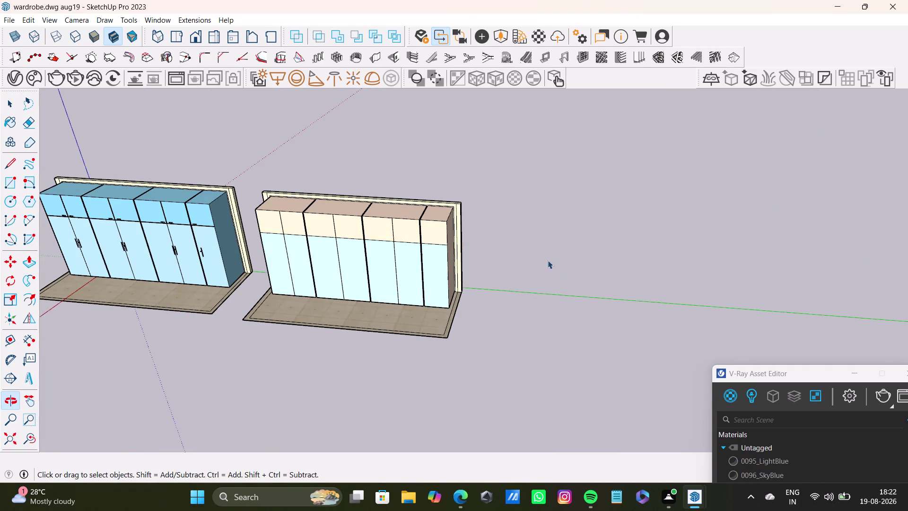
triple_click(567, 259)
key(space)
key(space)
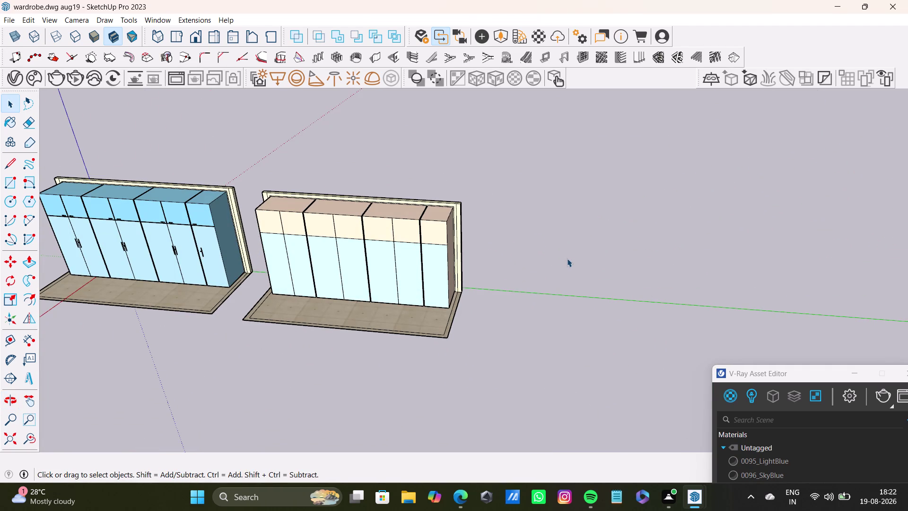
scroll(up, 3)
Expand the V-Ray Asset Editor upward to show the full Materials list.
drag(760, 372, 680, 145)
scroll(down, 3)
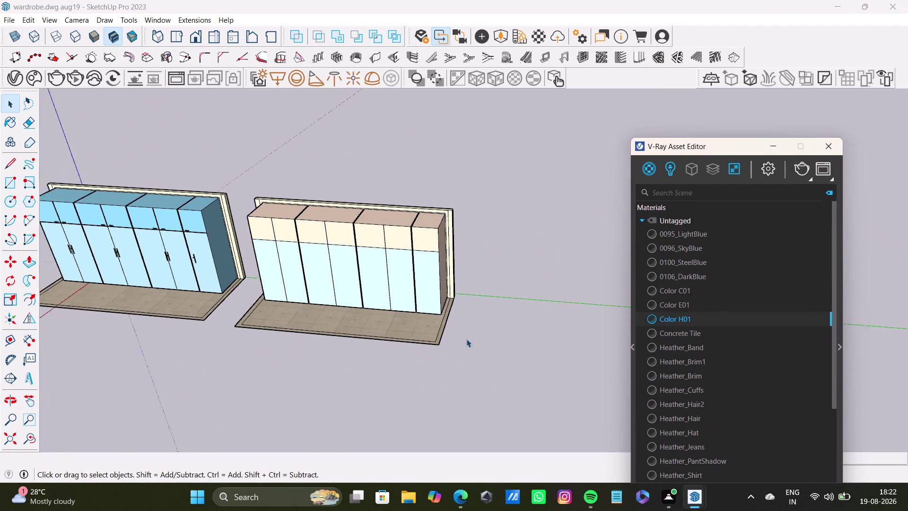
scroll(down, 3)
scroll(up, 3)
scroll(down, 3)
scroll(up, 3)
Zoom in closer on the blue left wardrobe.
scroll(down, 3)
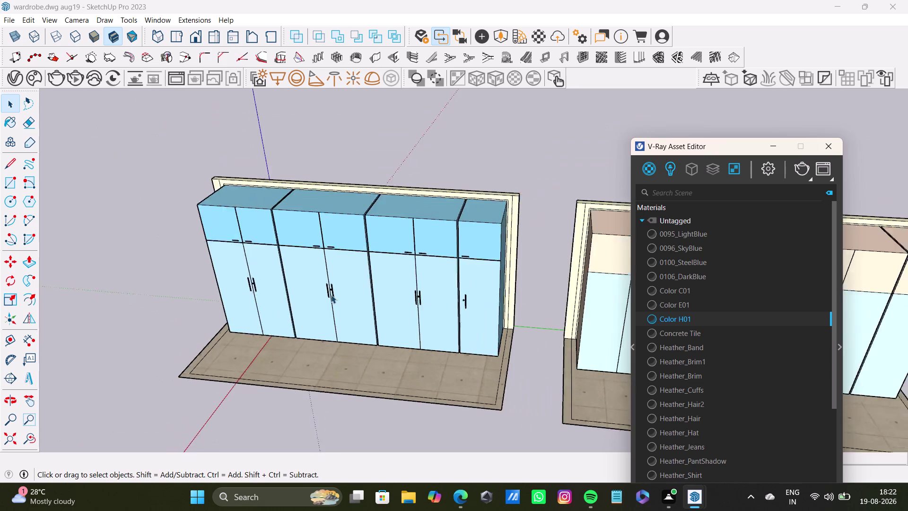
scroll(down, 3)
scroll(down, 3)
scroll(up, 3)
scroll(up, 3)
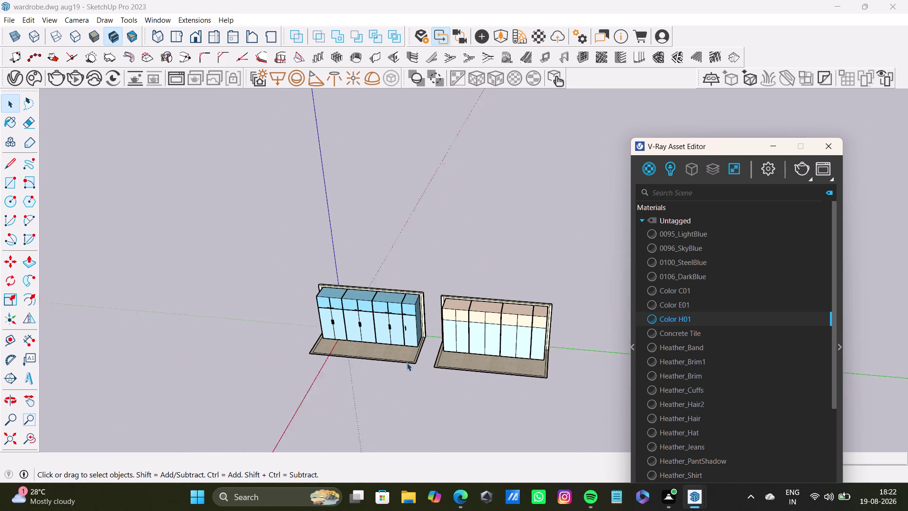
scroll(up, 3)
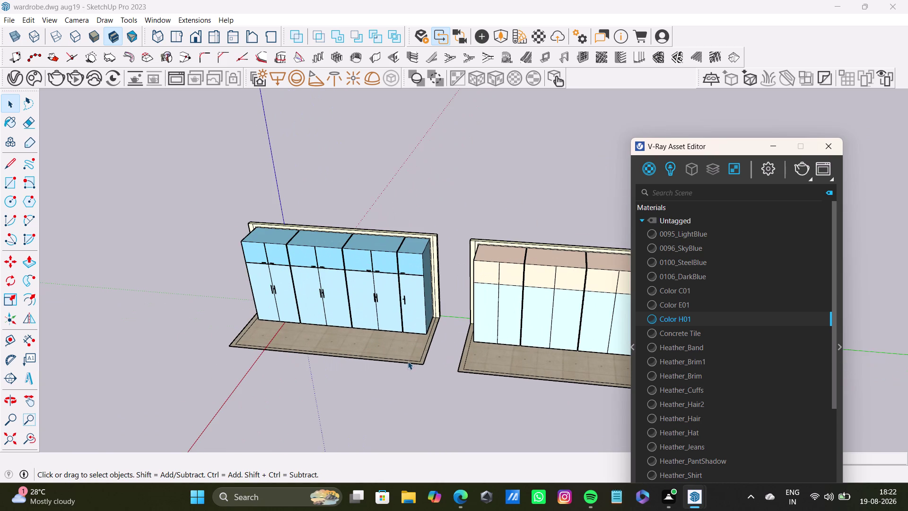
scroll(up, 3)
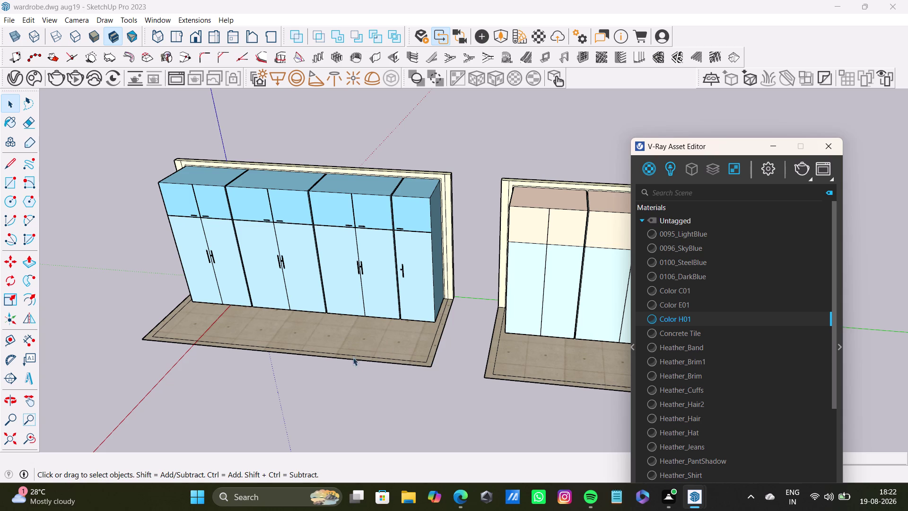
Select the left wardrobe's tiled base.
click(405, 355)
double_click(419, 404)
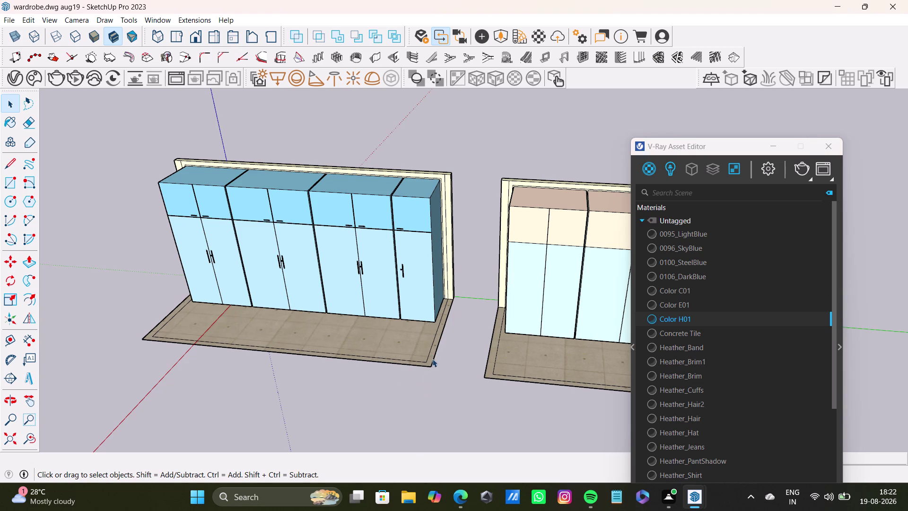
double_click(430, 363)
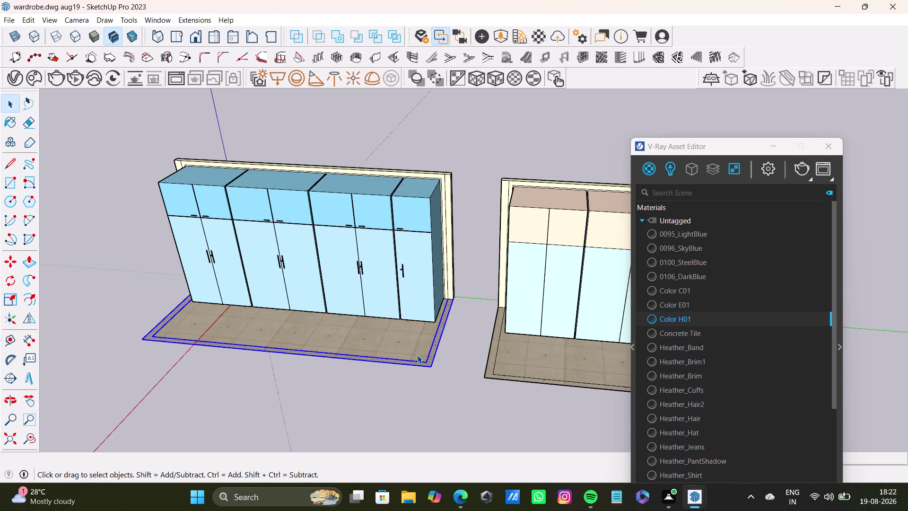
double_click(411, 349)
scroll(up, 3)
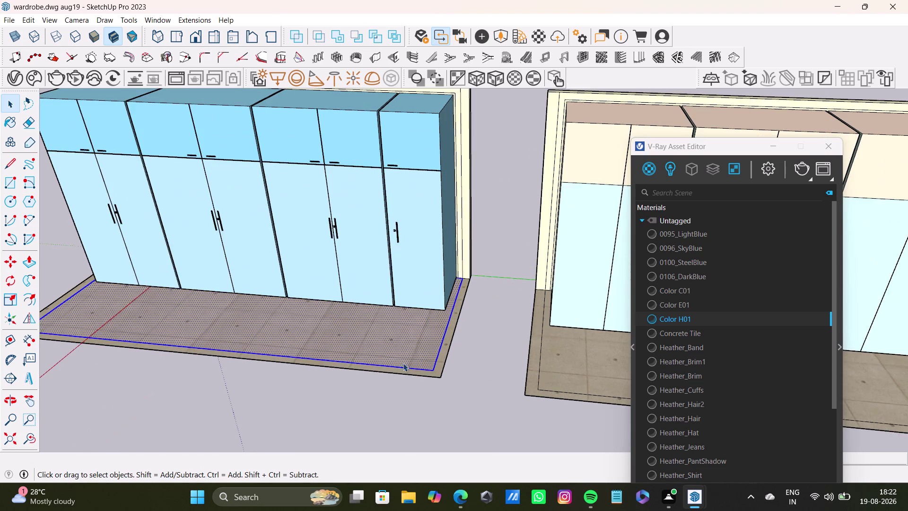
scroll(down, 3)
Orbit around both wardrobes and select the entire left wardrobe.
middle_drag(496, 371, 680, 377)
scroll(down, 3)
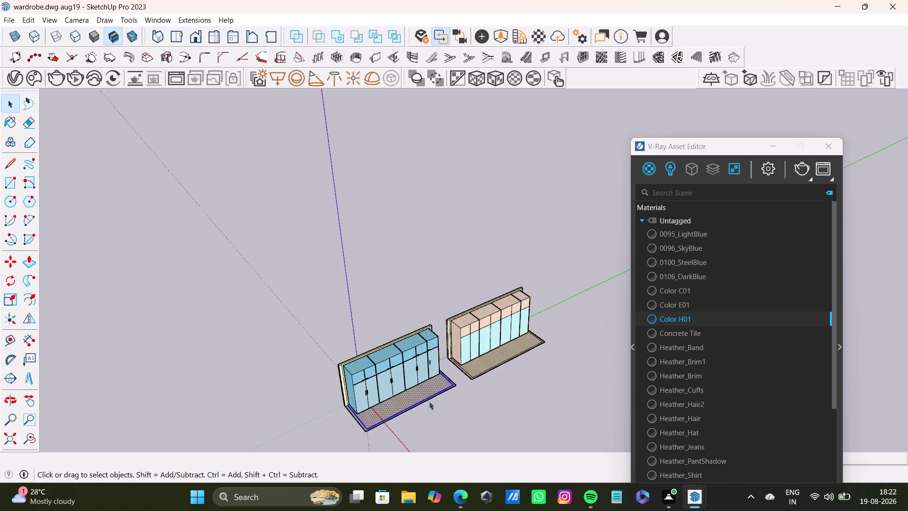
scroll(up, 3)
scroll(down, 3)
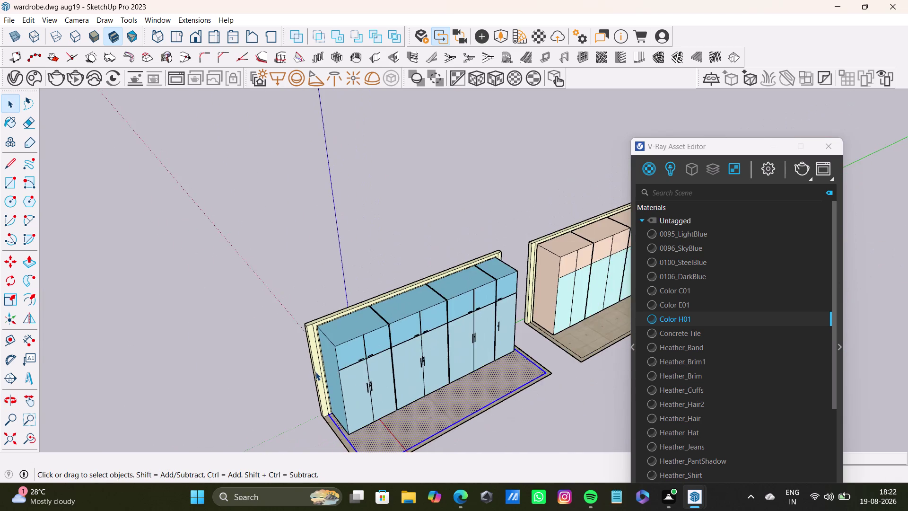
scroll(down, 3)
scroll(up, 3)
triple_click(318, 376)
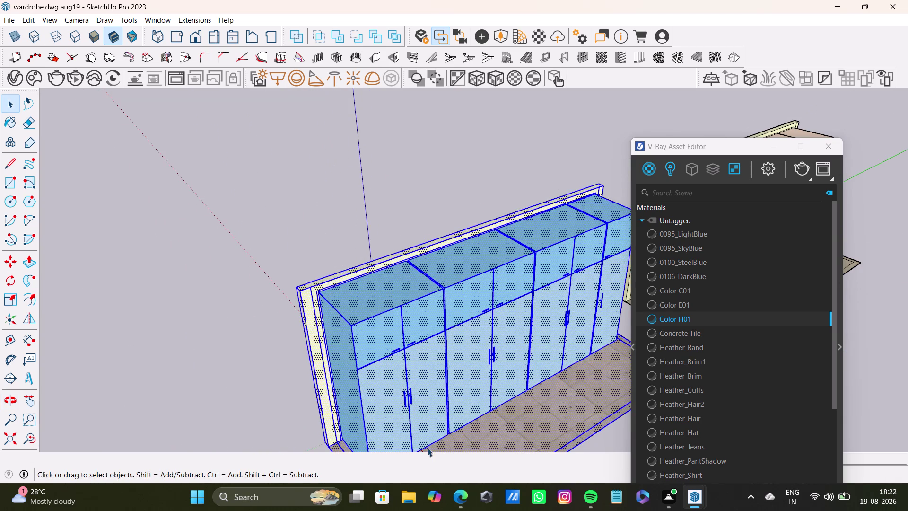
Orbit to face the right wardrobe's front and close the V-Ray Asset Editor.
scroll(down, 3)
middle_drag(455, 433, 263, 354)
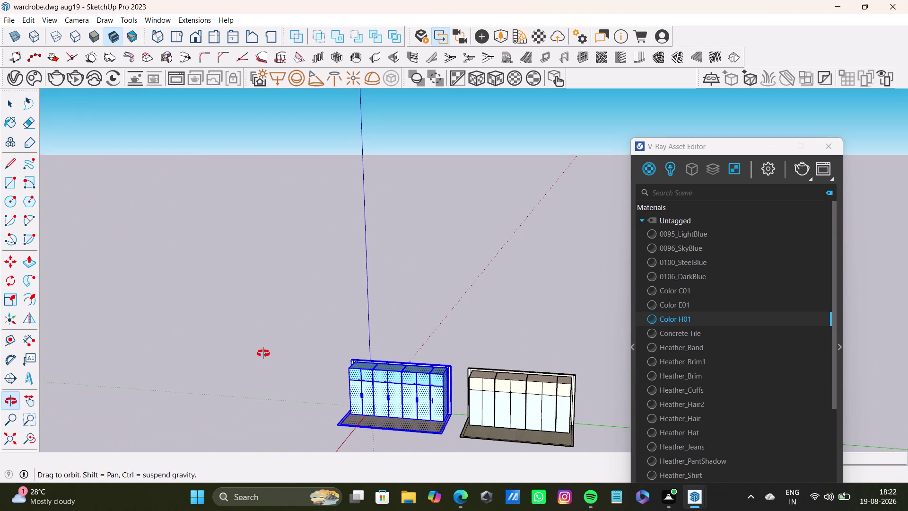
middle_drag(263, 354, 269, 388)
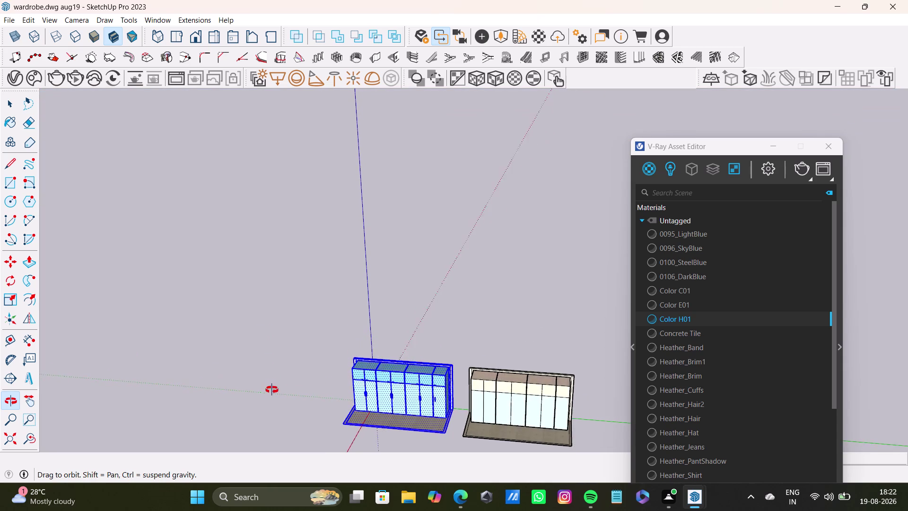
middle_drag(269, 388, 370, 379)
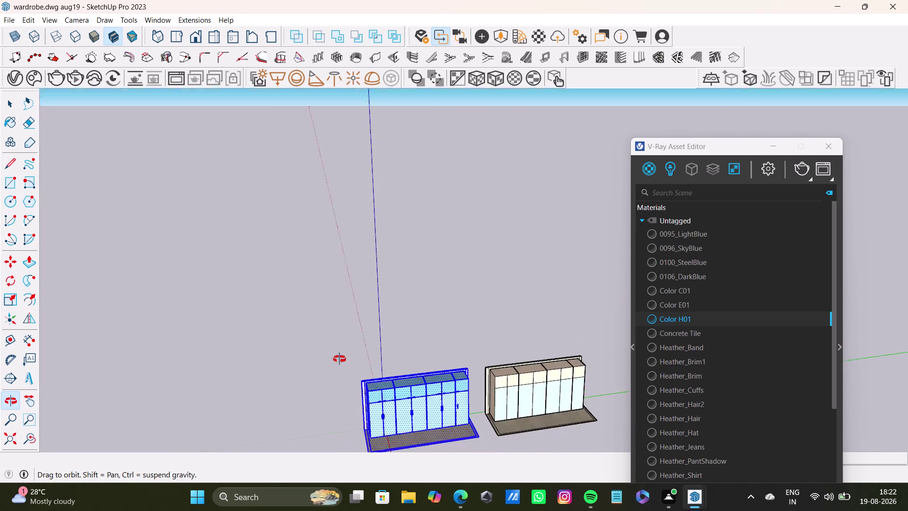
middle_drag(370, 380, 326, 349)
scroll(up, 3)
scroll(down, 3)
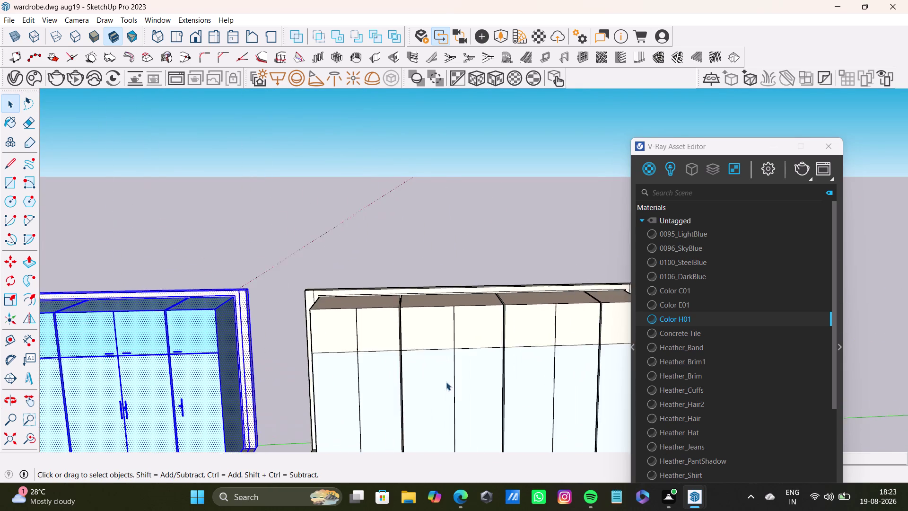
scroll(down, 3)
click(766, 140)
scroll(up, 3)
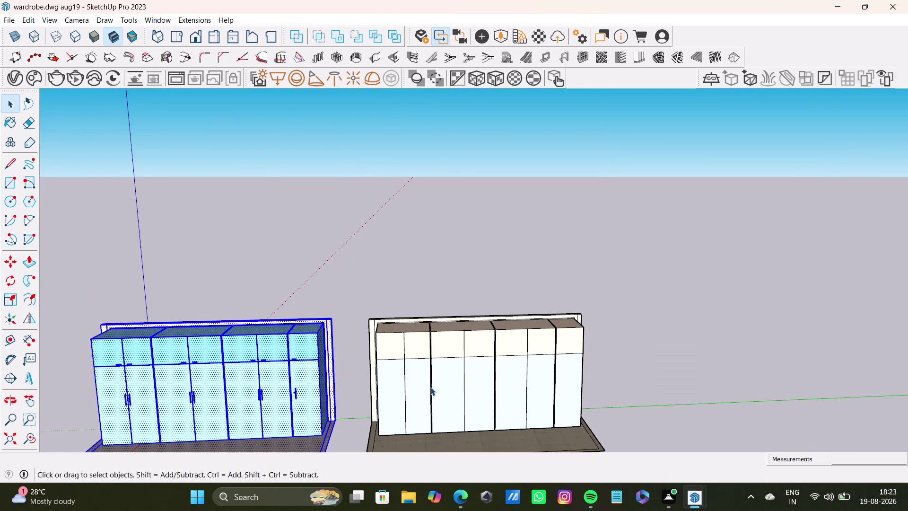
Orbit and zoom in to face the right wardrobe's leftmost lower shutter.
scroll(up, 3)
scroll(down, 3)
middle_drag(428, 372, 421, 411)
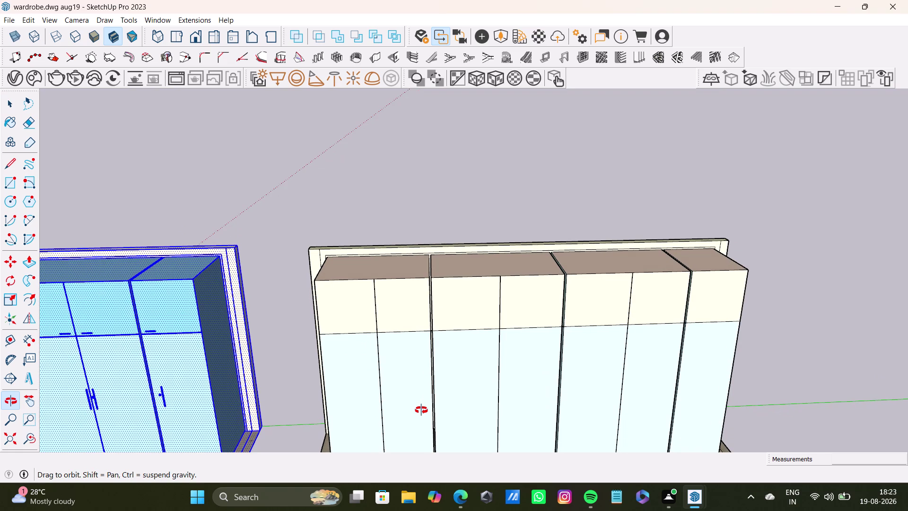
middle_drag(421, 411, 436, 304)
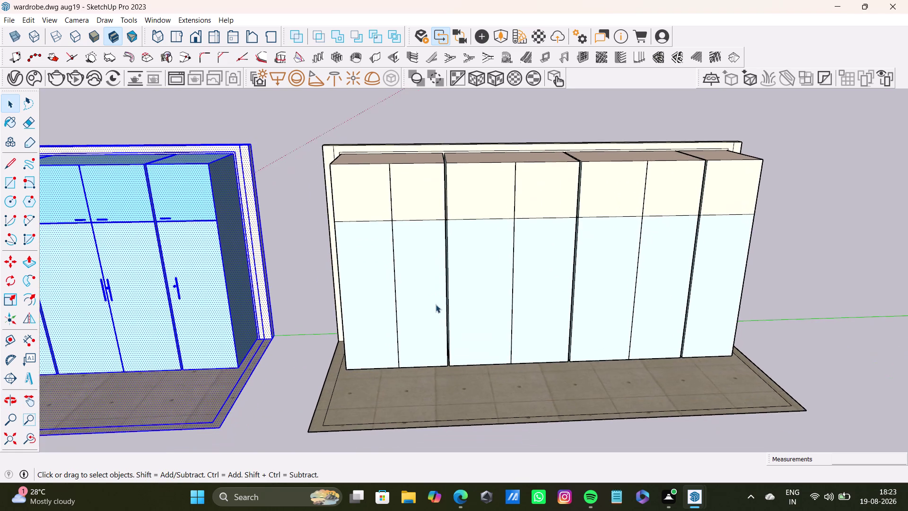
scroll(up, 3)
middle_drag(400, 291, 380, 285)
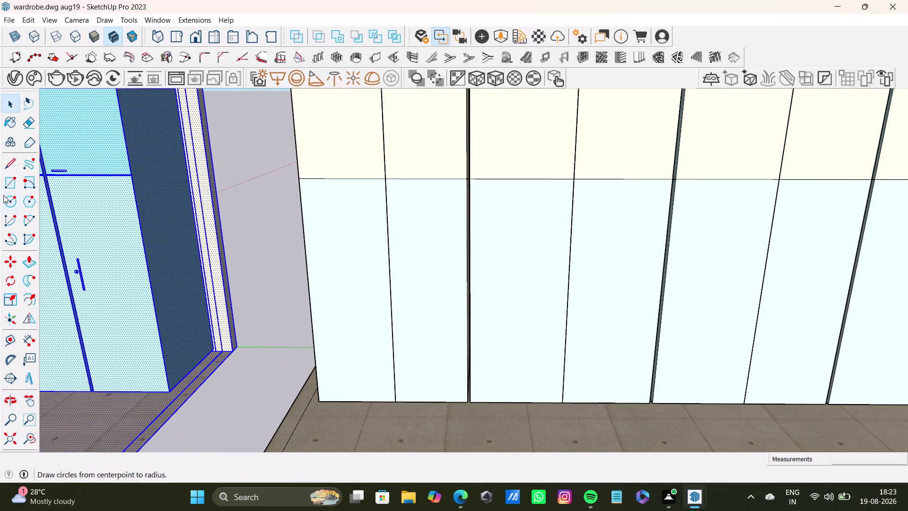
click(6, 181)
scroll(down, 3)
middle_drag(358, 204, 405, 228)
scroll(up, 3)
Draw a rectangle over the leftmost lower shutter and select its new face.
click(311, 124)
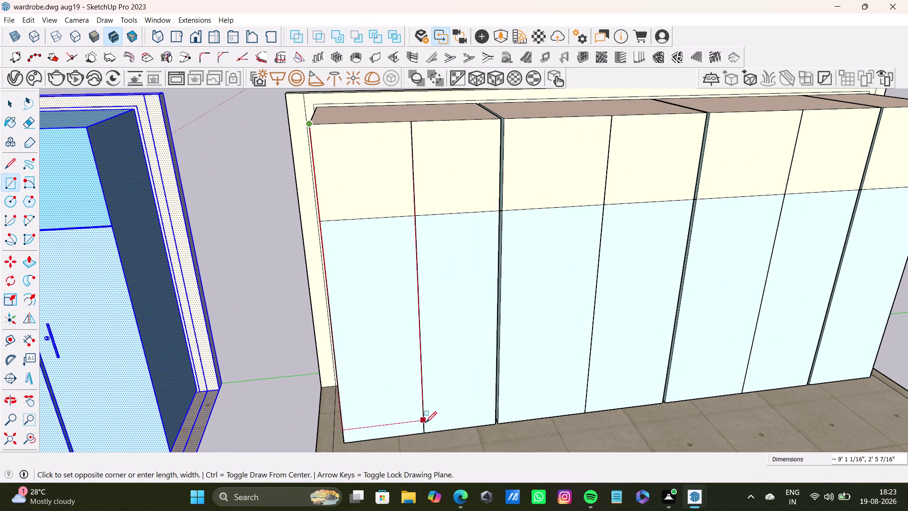
click(424, 429)
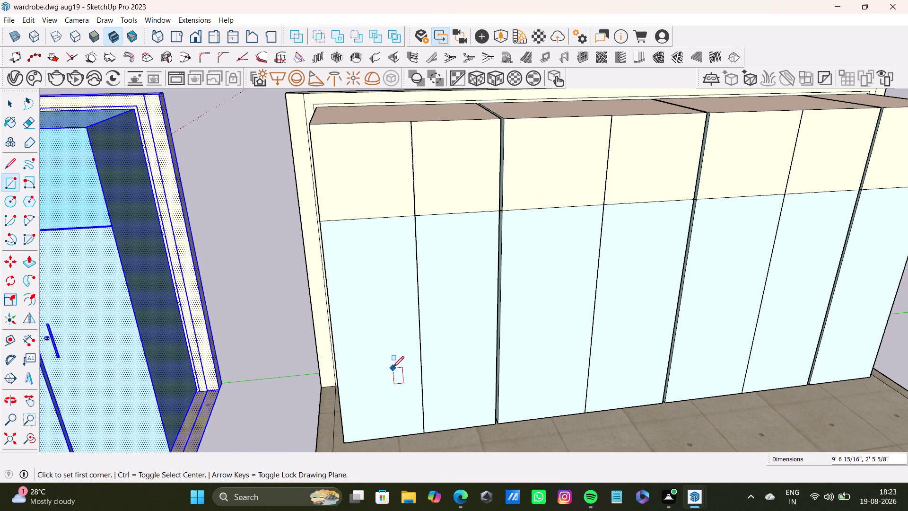
key(space)
click(377, 341)
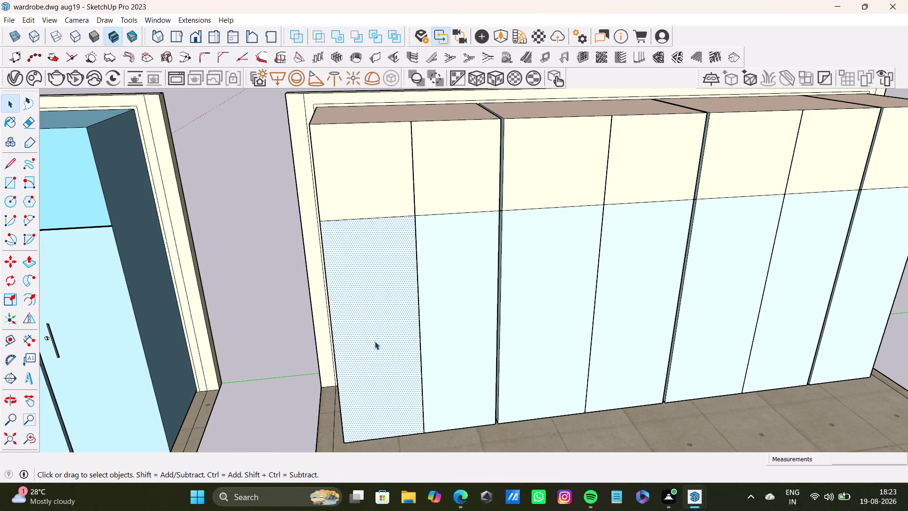
key(p)
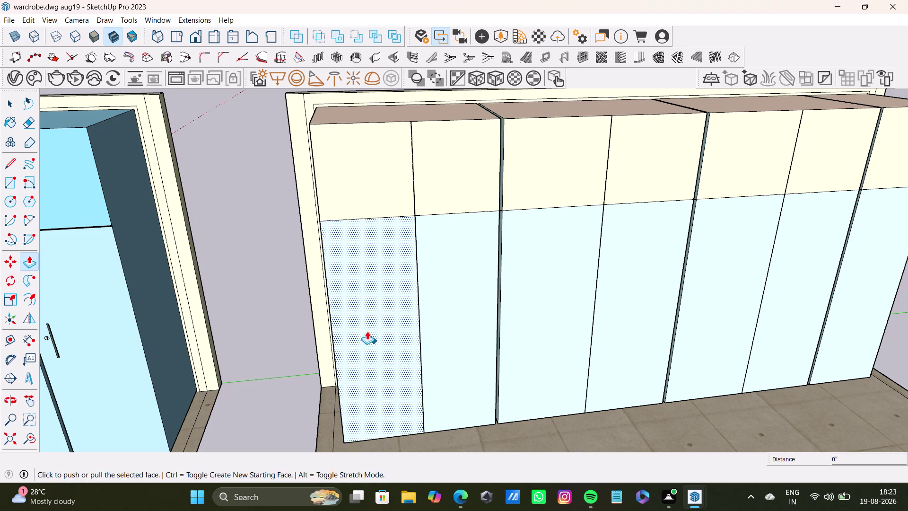
drag(363, 326, 375, 306)
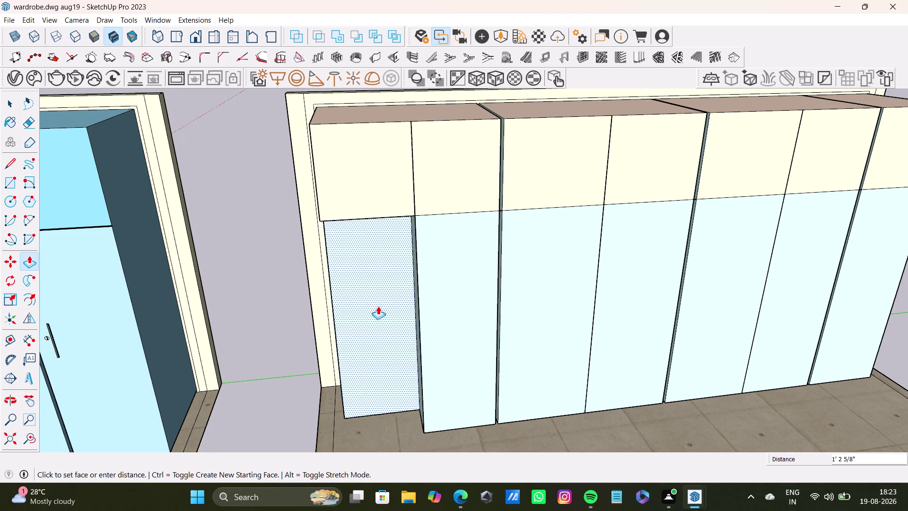
drag(375, 305, 413, 317)
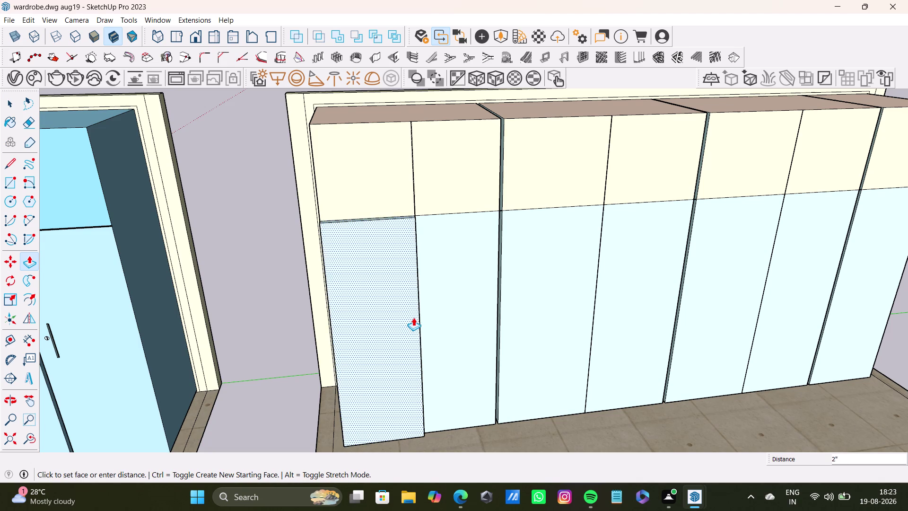
drag(414, 318, 430, 305)
scroll(down, 3)
middle_drag(332, 330, 479, 320)
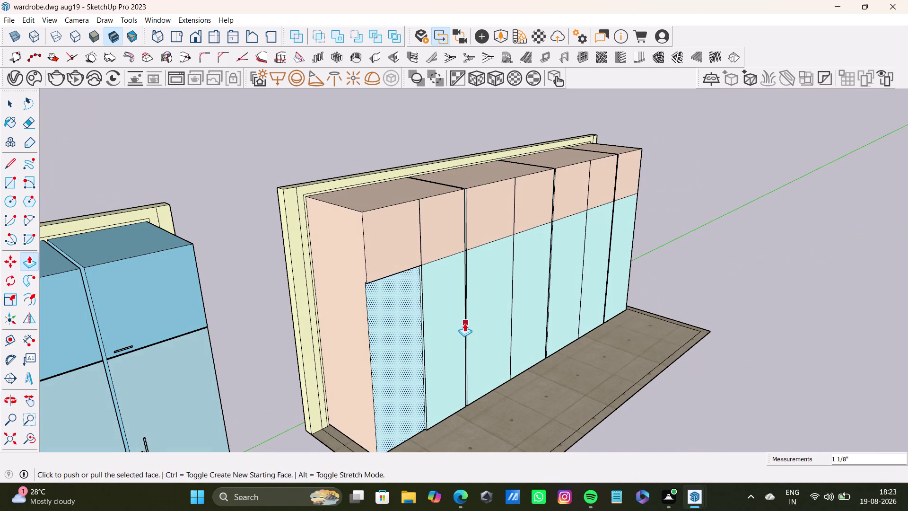
key(space)
click(413, 318)
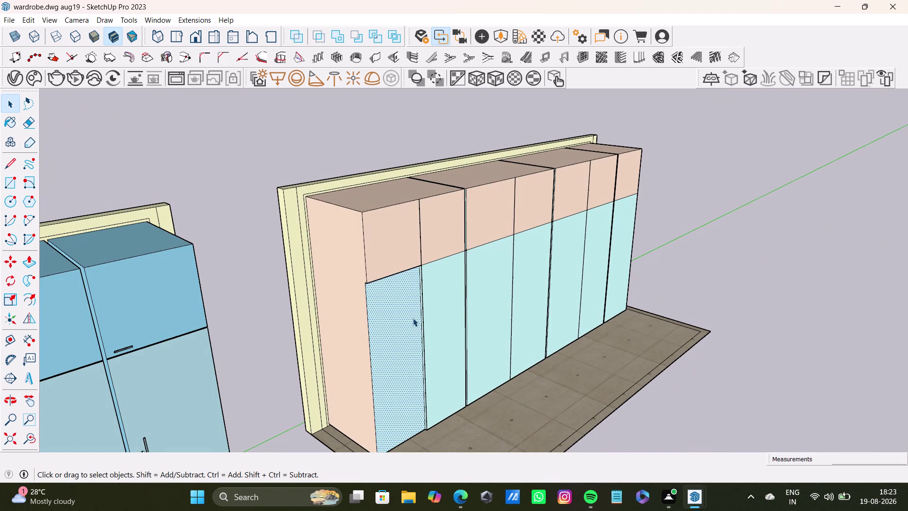
key(p)
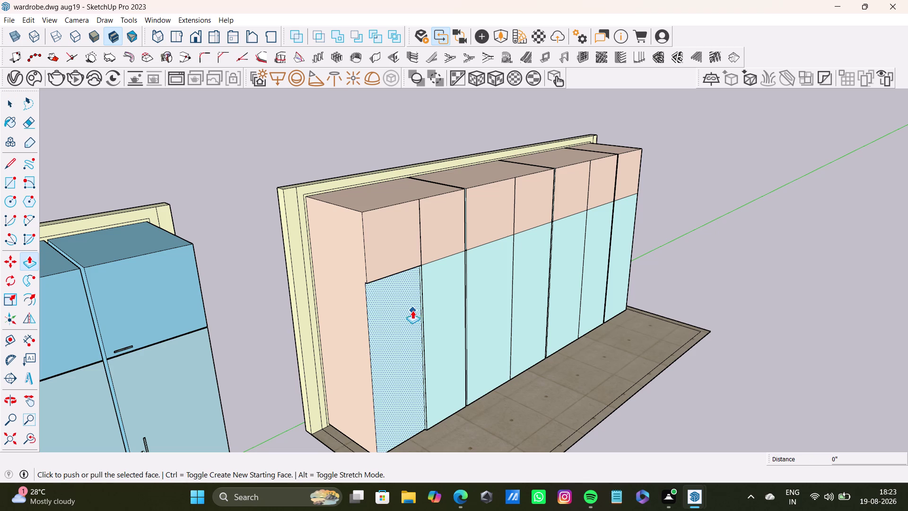
drag(411, 302, 403, 260)
middle_drag(409, 317, 400, 317)
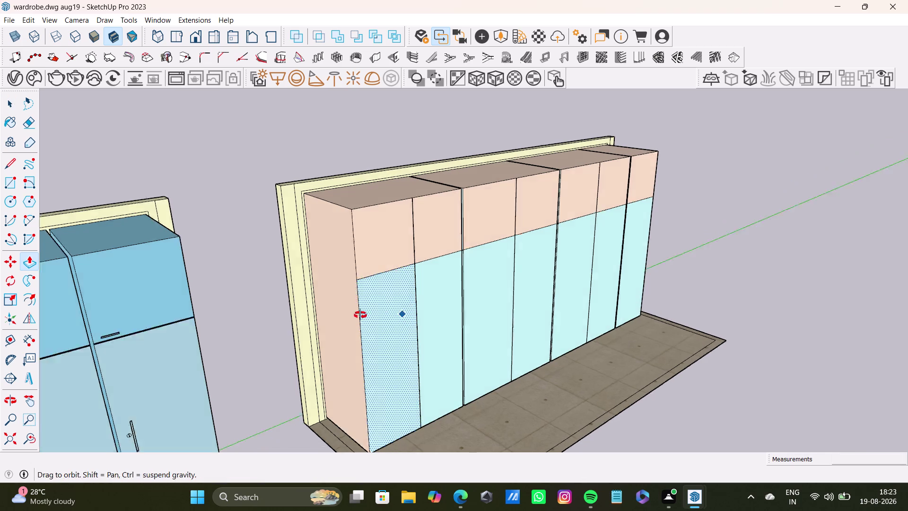
middle_drag(399, 317, 307, 315)
scroll(up, 3)
scroll(down, 3)
scroll(up, 3)
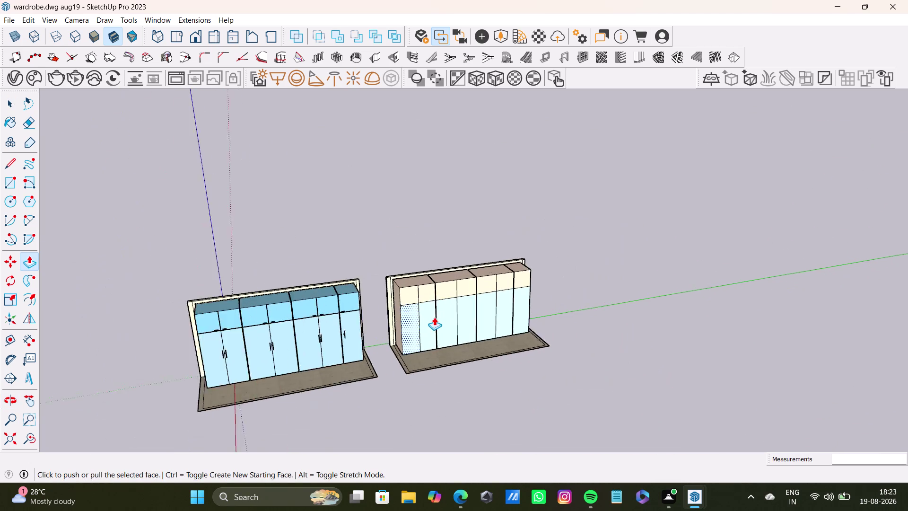
scroll(up, 3)
key(space)
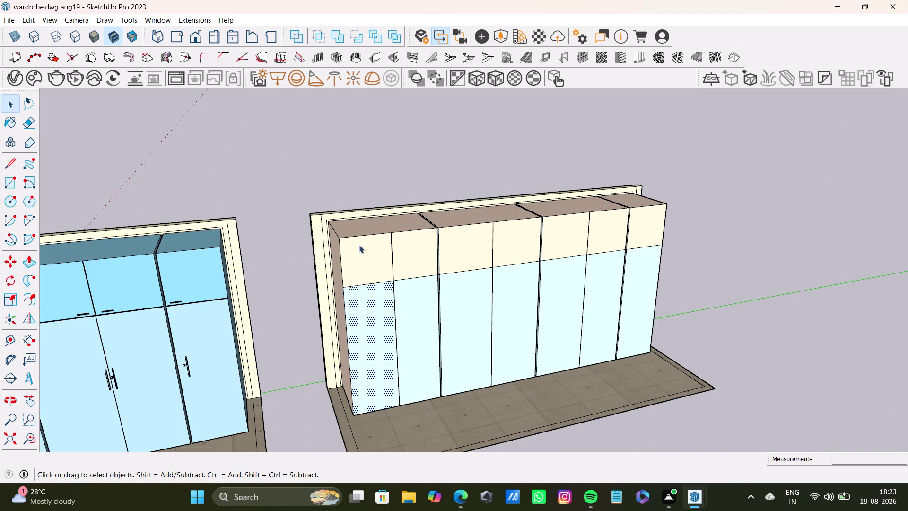
click(11, 185)
scroll(up, 3)
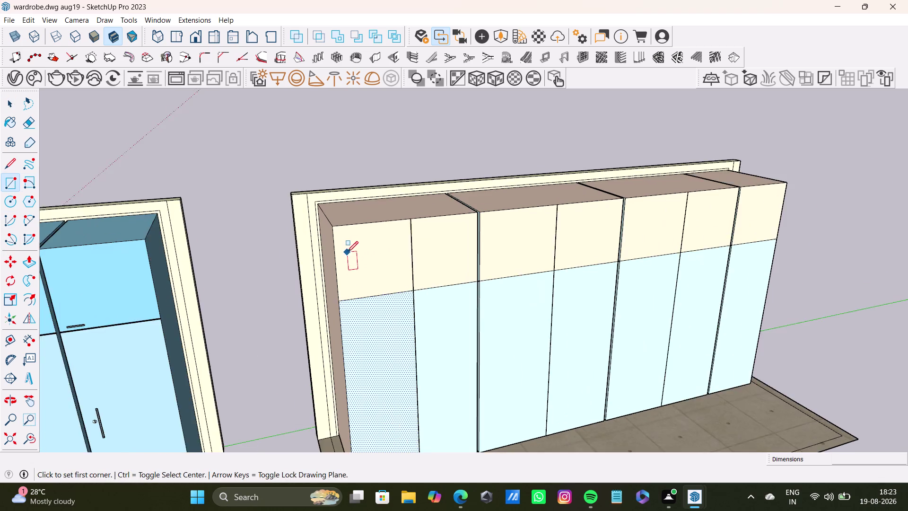
Draw an inset rectangle on the first shutter's face.
scroll(up, 3)
click(336, 221)
scroll(down, 3)
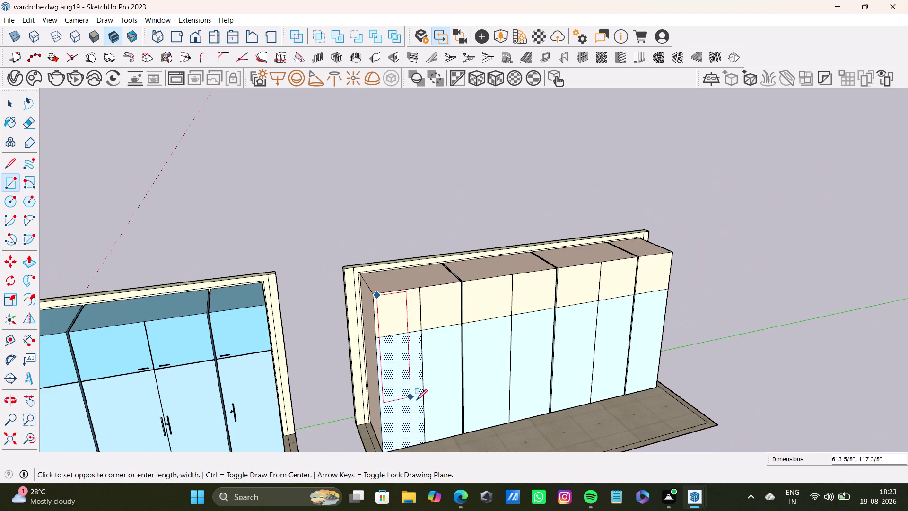
scroll(up, 3)
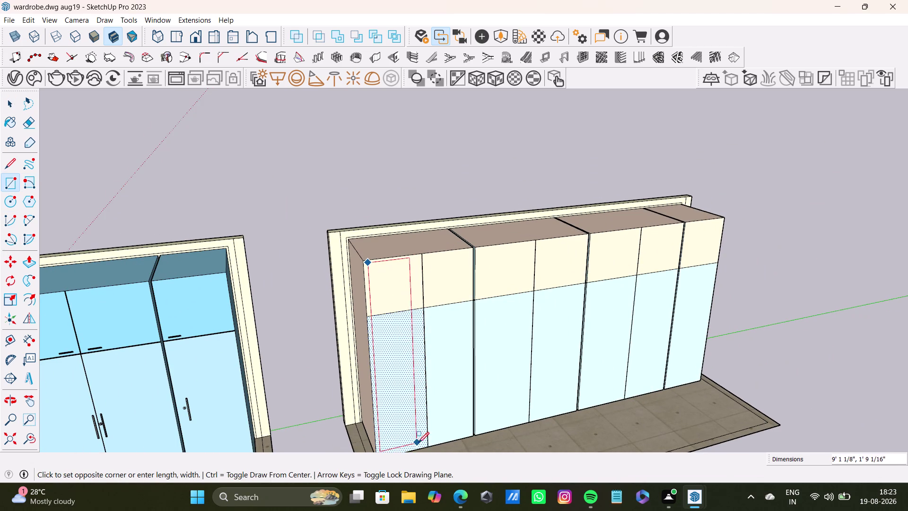
scroll(up, 3)
middle_drag(425, 442, 422, 456)
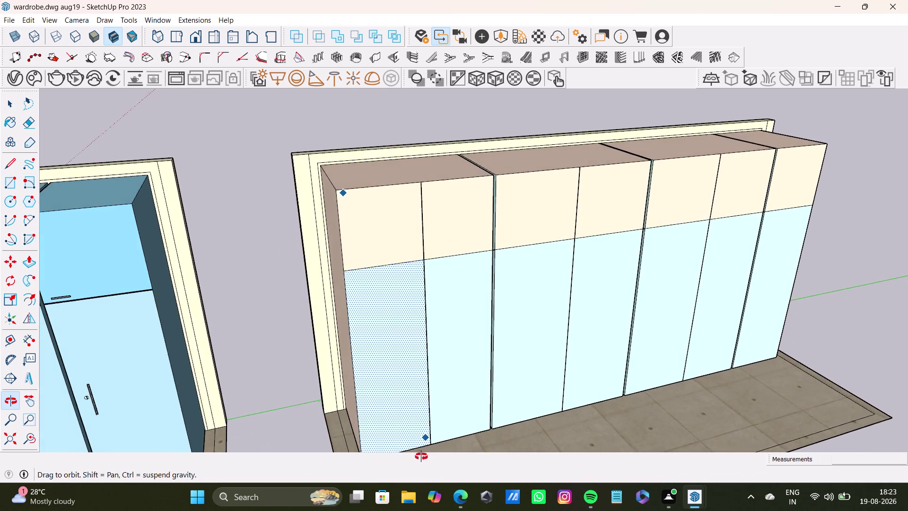
middle_drag(422, 456, 348, 449)
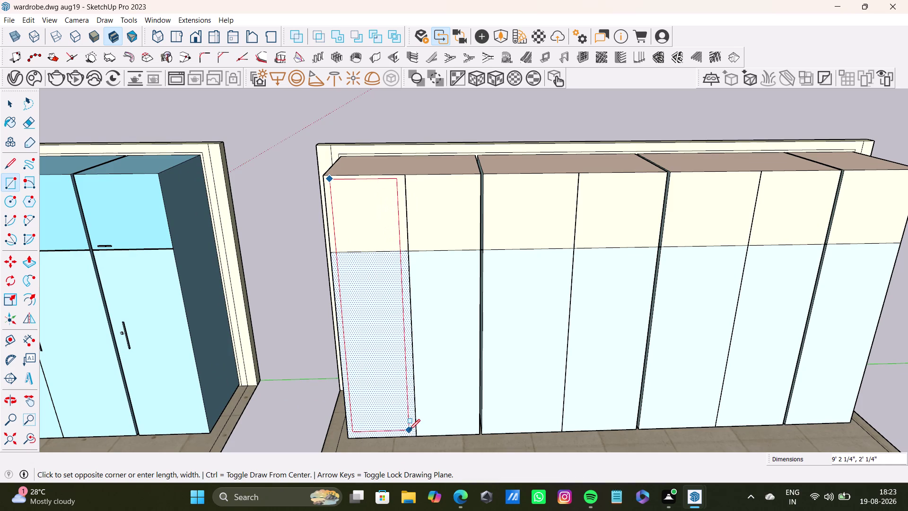
click(409, 430)
key(space)
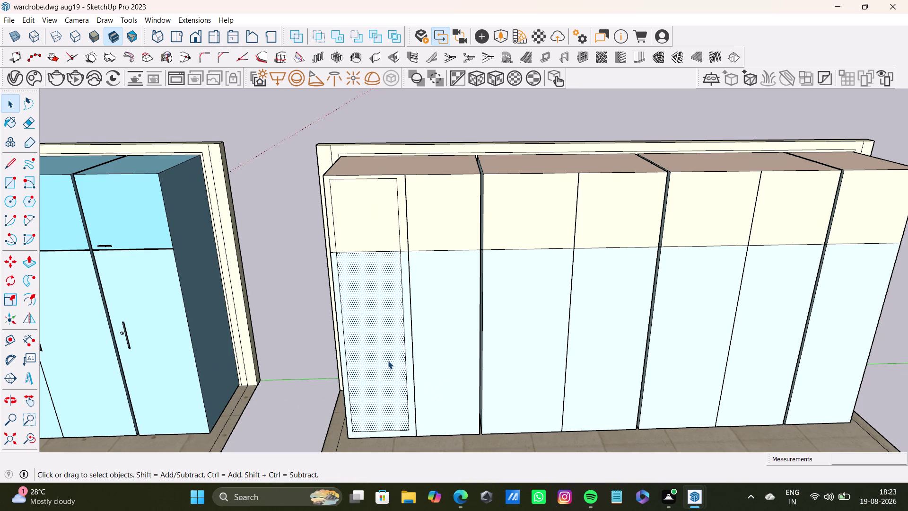
Push the first shutter's upper panel inward to start the niche.
click(388, 360)
click(363, 204)
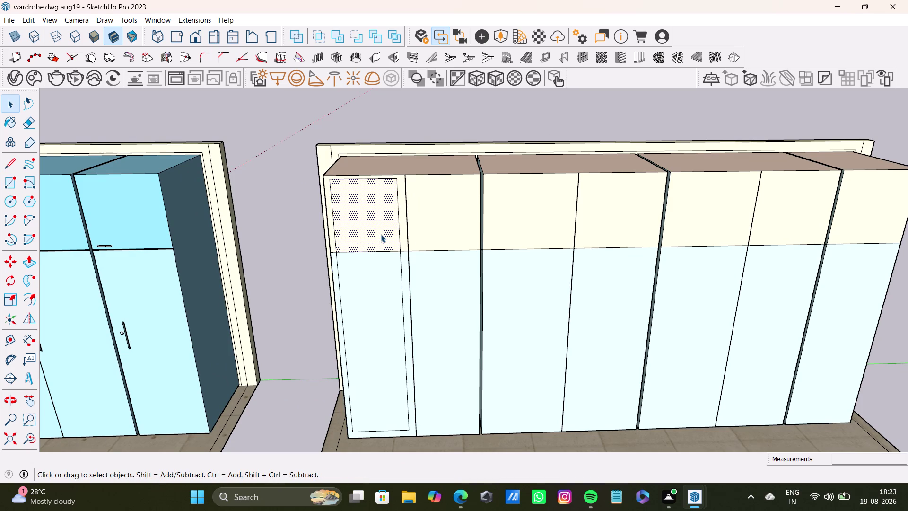
key(p)
drag(356, 234, 373, 221)
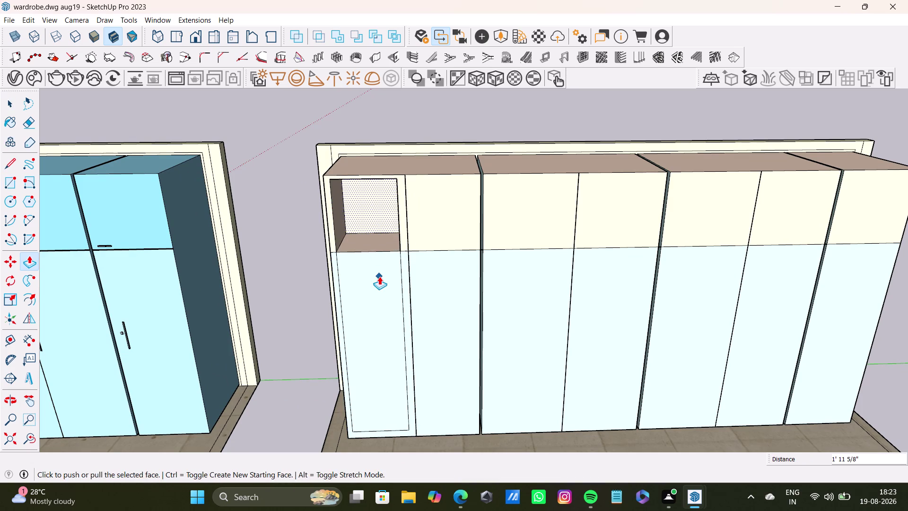
click(380, 276)
key(space)
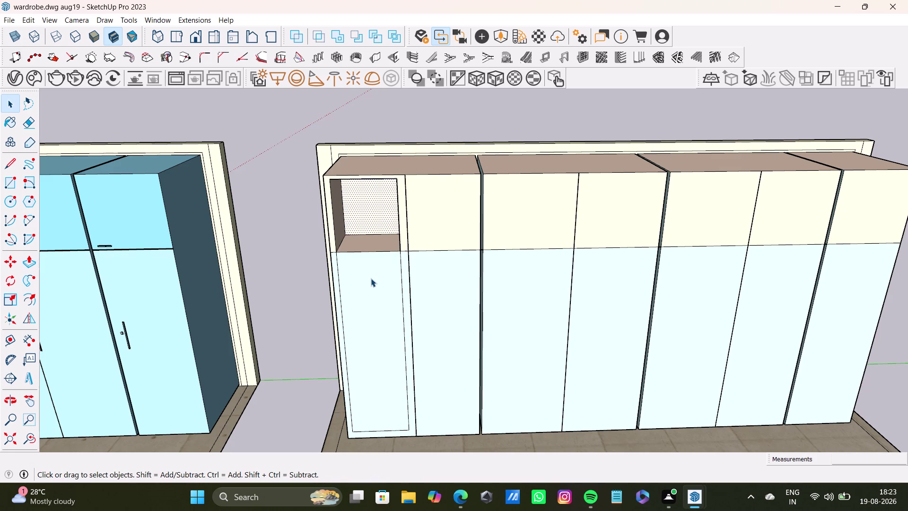
Push the first shutter's lower panel inward toward the back.
click(371, 278)
key(p)
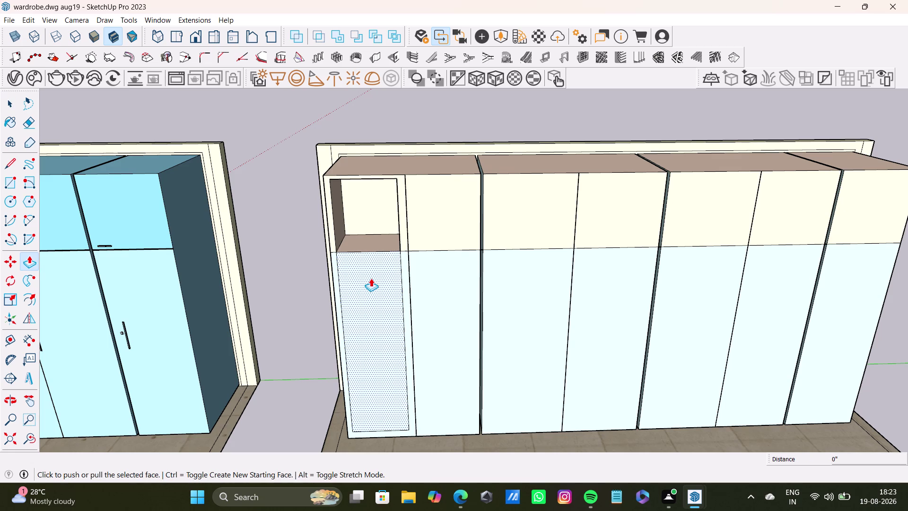
drag(371, 278, 371, 222)
scroll(up, 3)
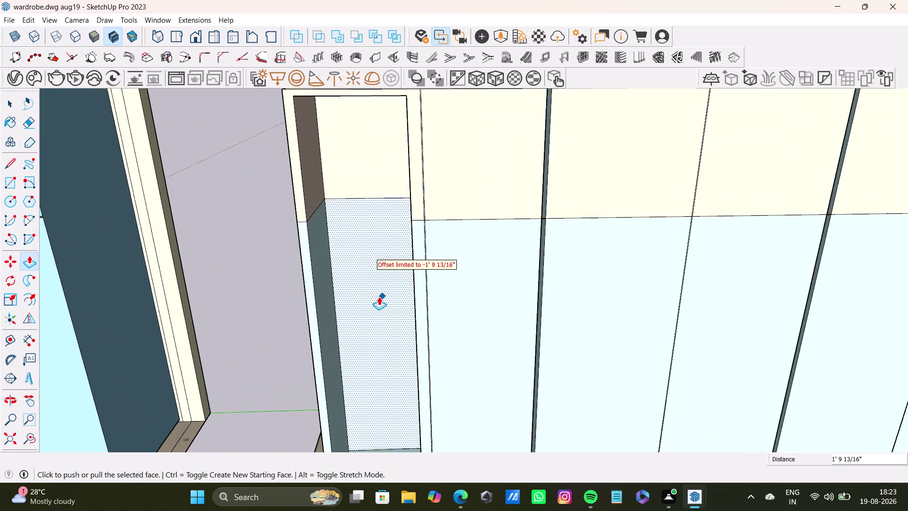
scroll(up, 3)
middle_drag(376, 298, 330, 341)
scroll(down, 3)
middle_drag(347, 319, 359, 314)
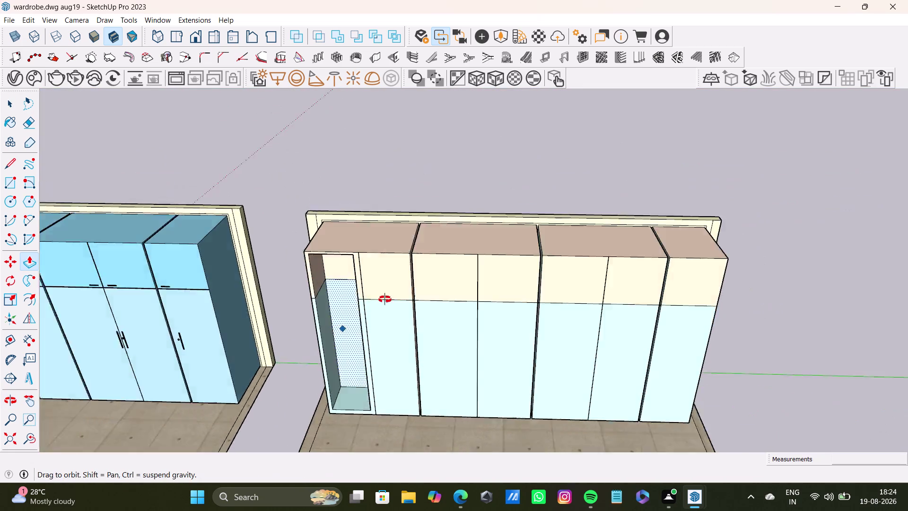
middle_drag(360, 314, 350, 228)
click(389, 242)
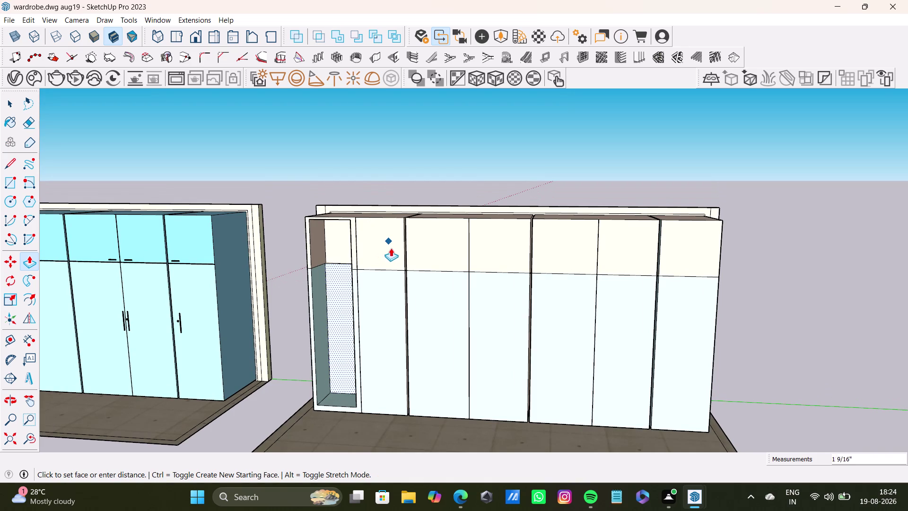
click(391, 247)
Push the upper niche panel back to full depth.
scroll(up, 3)
middle_drag(350, 319, 462, 400)
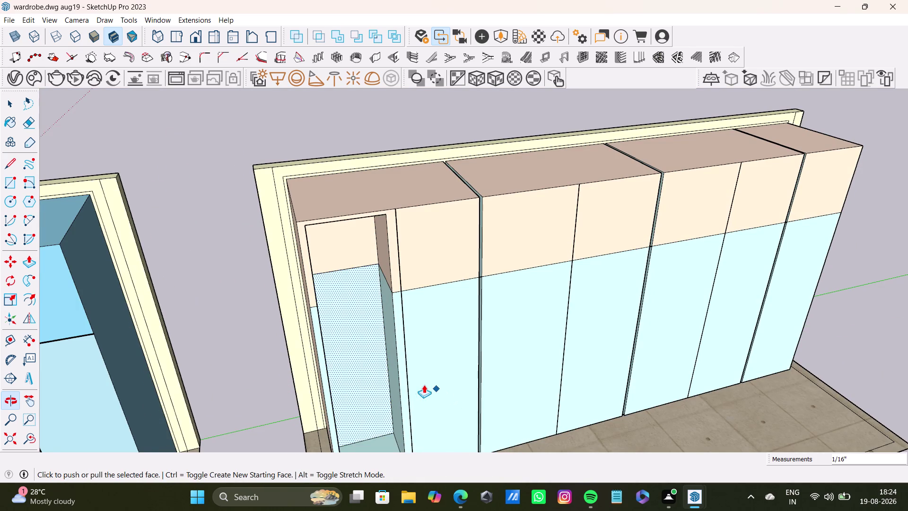
scroll(down, 3)
middle_drag(345, 364, 309, 338)
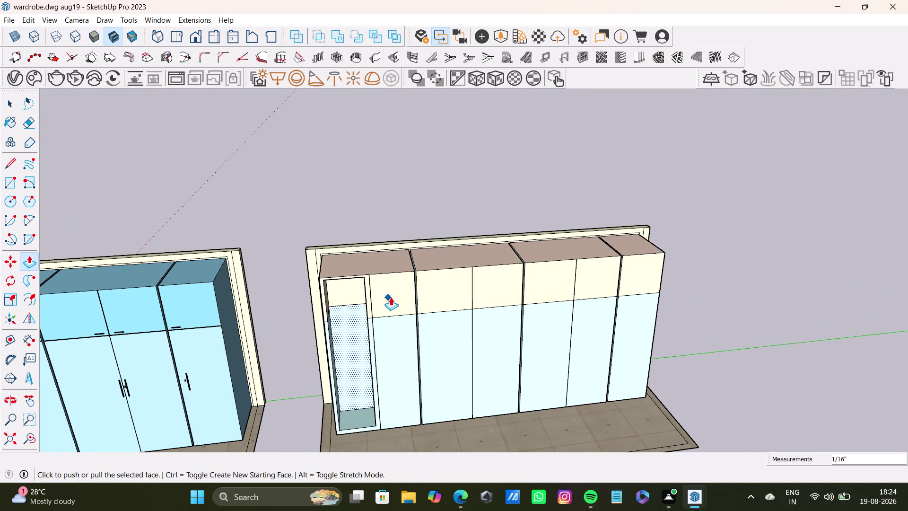
drag(391, 298, 341, 292)
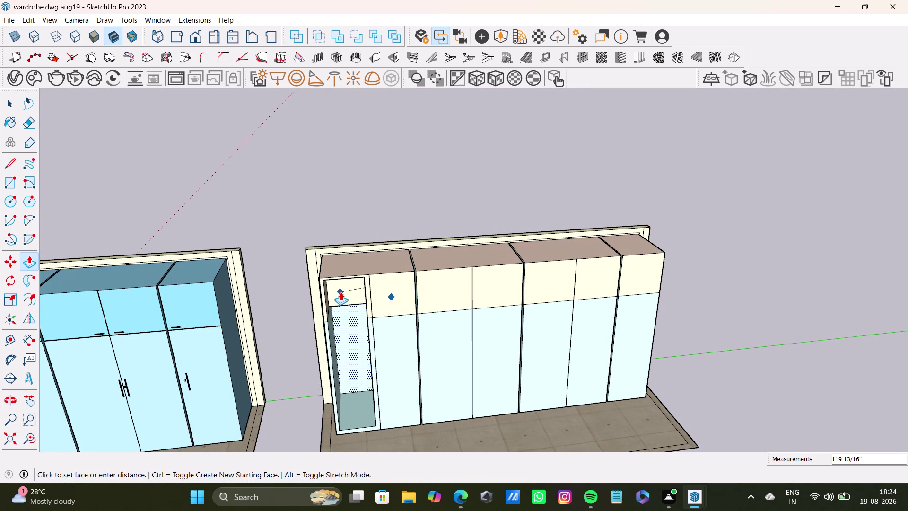
drag(341, 292, 344, 296)
key(space)
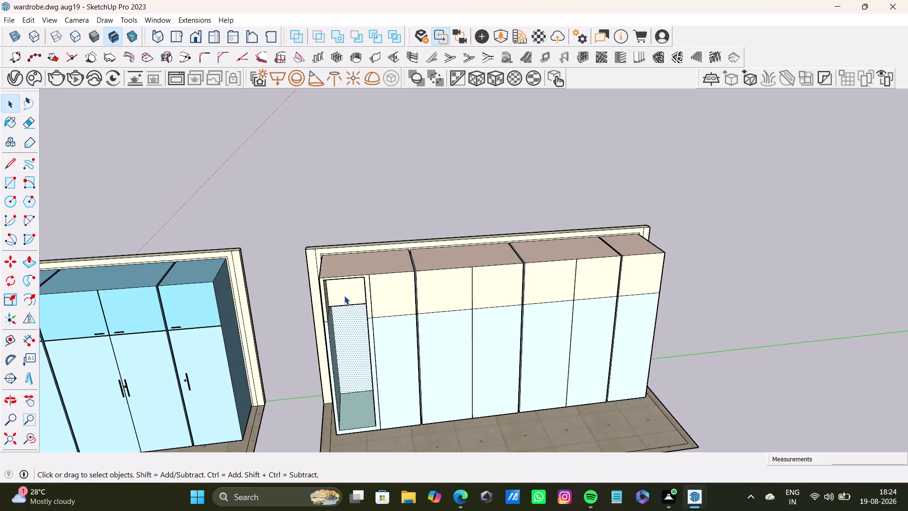
Push the lower niche panel further back, to nearly 22 inches deep.
scroll(up, 3)
middle_drag(358, 314, 352, 223)
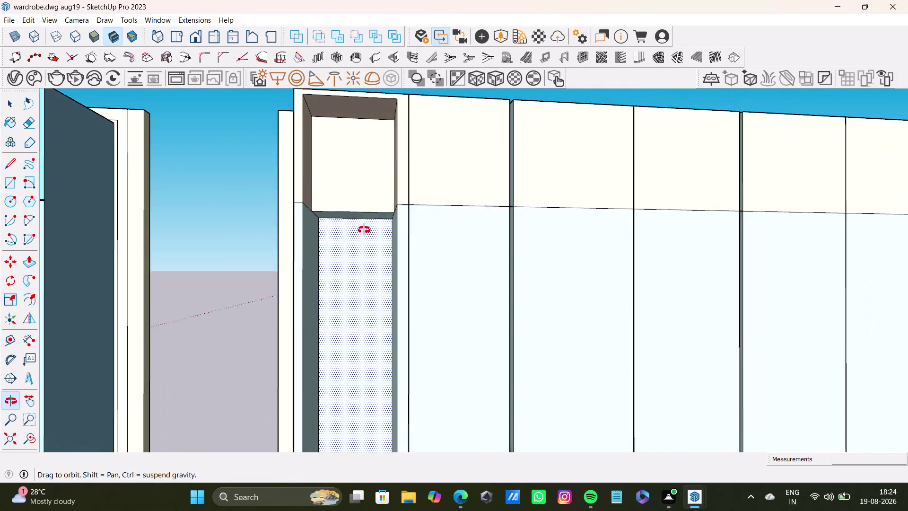
middle_drag(352, 223, 364, 230)
click(358, 240)
key(p)
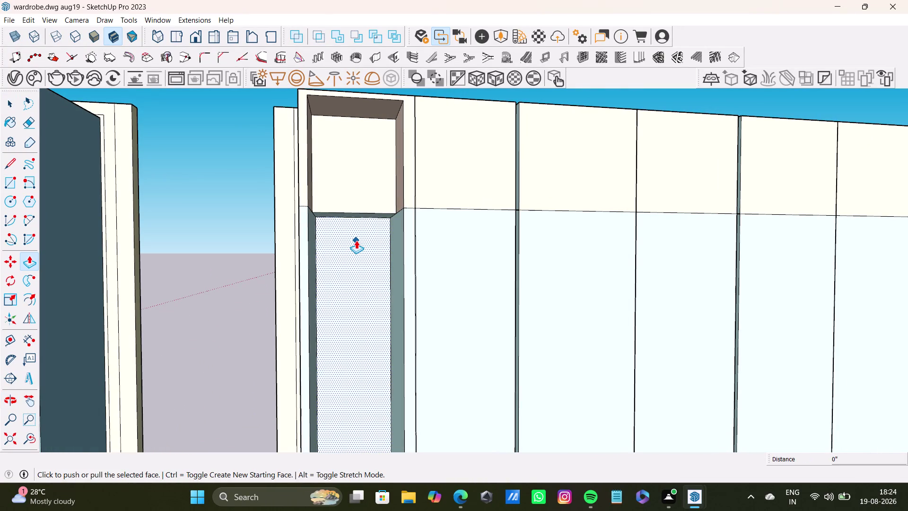
drag(356, 240, 357, 186)
middle_drag(433, 254, 367, 384)
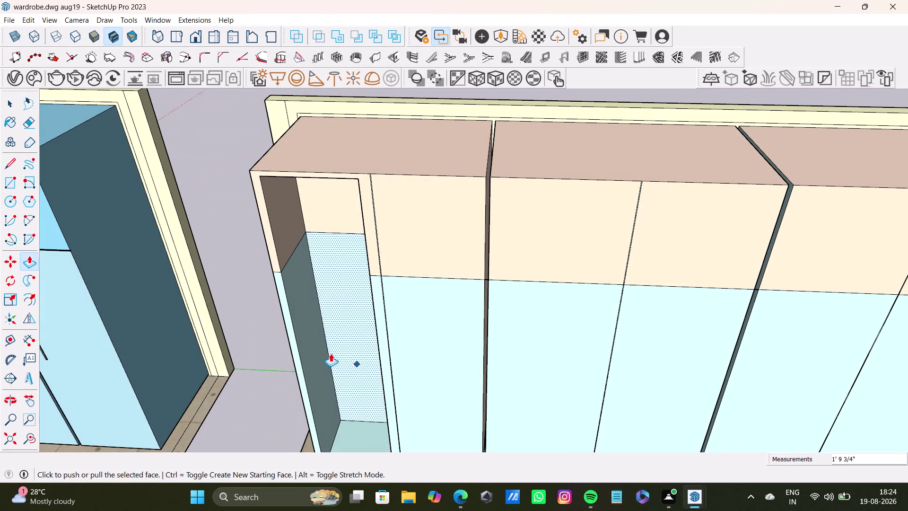
click(4, 183)
scroll(up, 3)
middle_drag(335, 236, 466, 223)
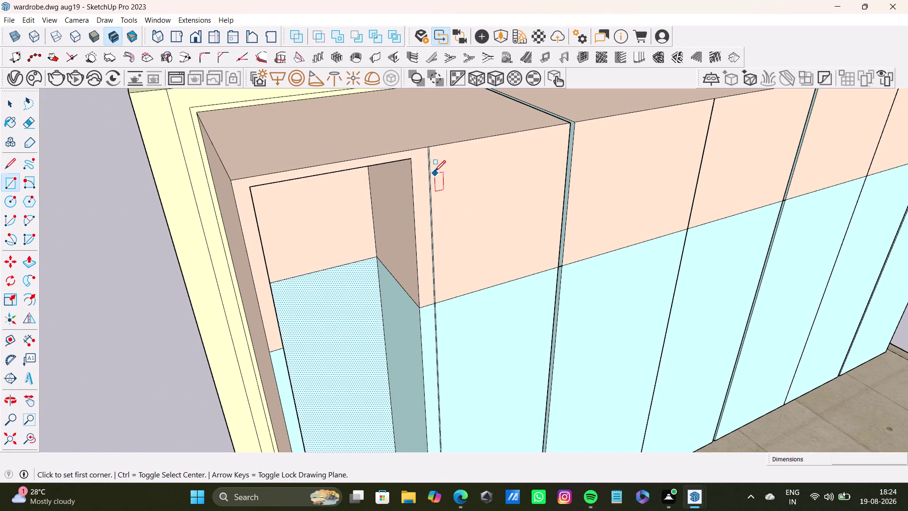
Draw an inset rectangle on the second shutter.
click(439, 158)
scroll(down, 3)
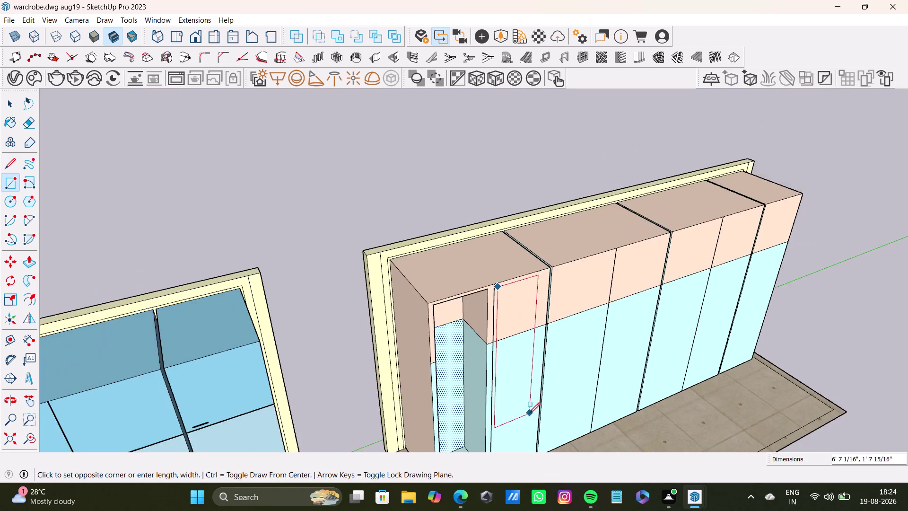
scroll(down, 3)
middle_drag(529, 426, 551, 416)
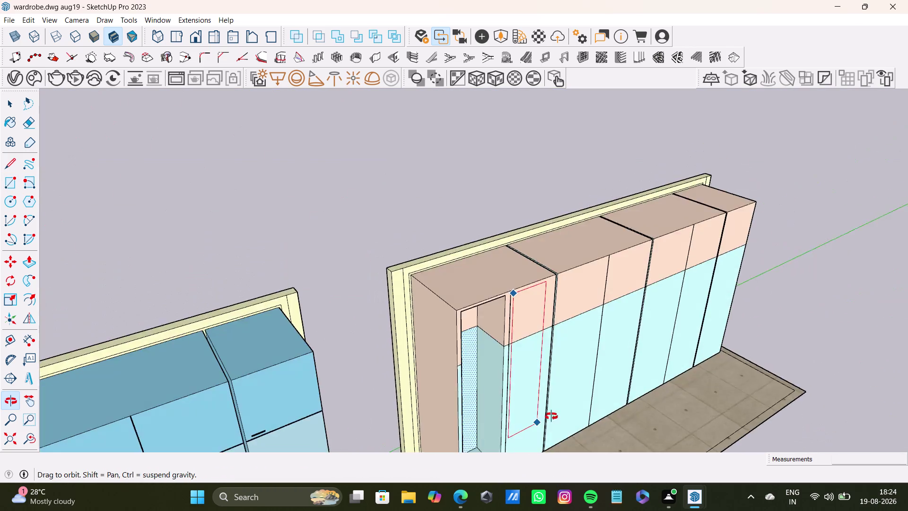
middle_drag(552, 416, 556, 462)
scroll(up, 3)
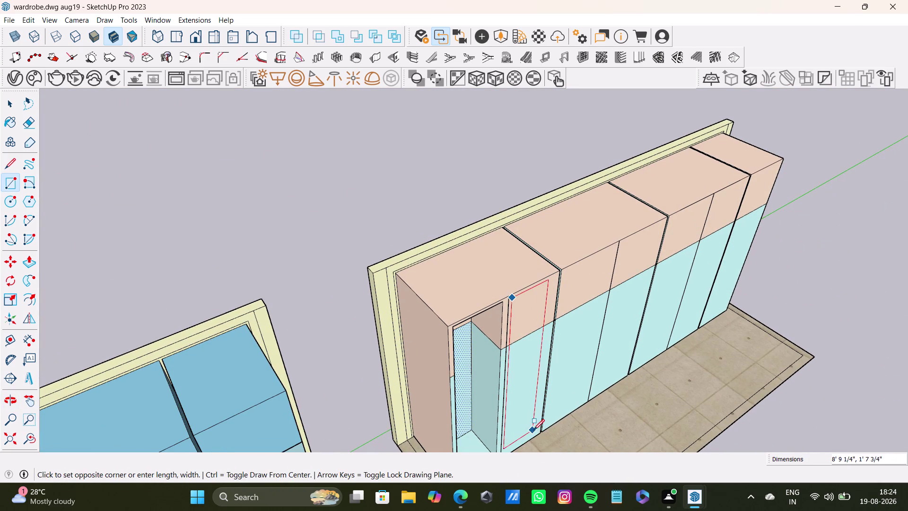
click(536, 430)
scroll(down, 3)
middle_drag(615, 398, 525, 388)
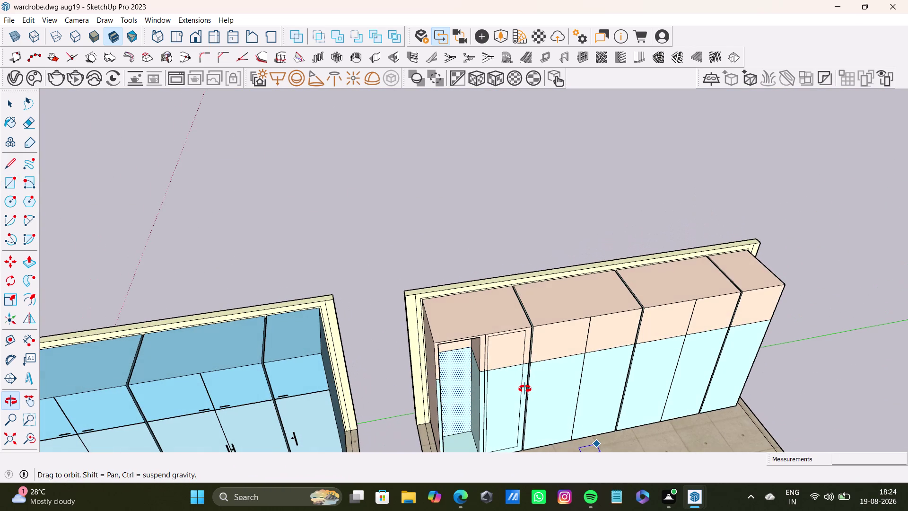
middle_drag(525, 388, 520, 326)
scroll(up, 3)
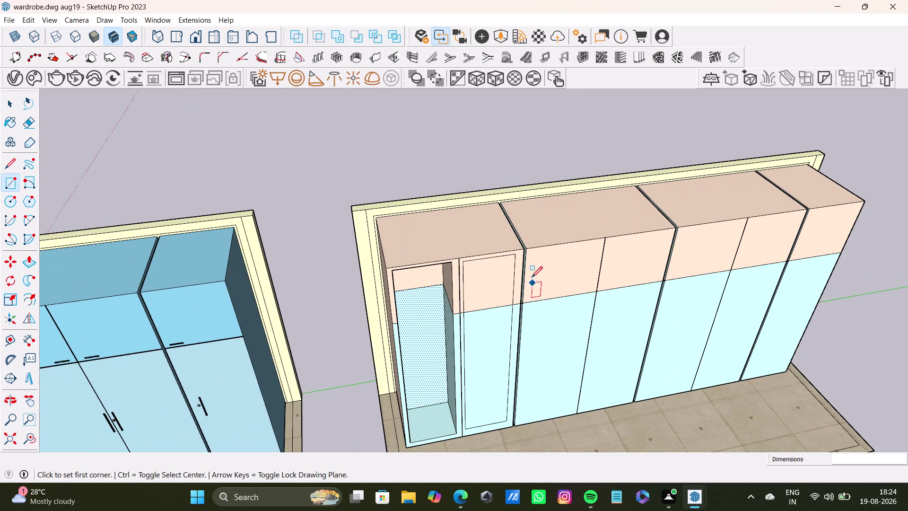
Draw inset rectangles on the third and fourth shutters.
click(532, 254)
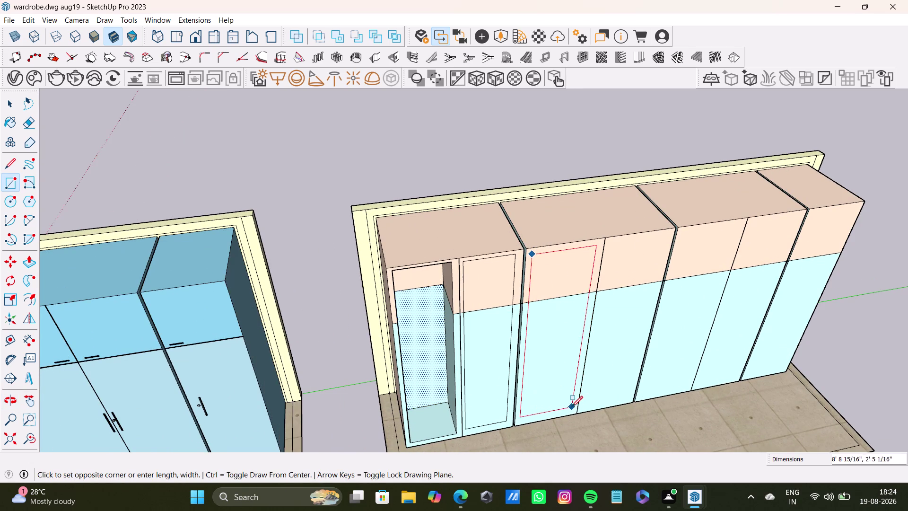
click(571, 410)
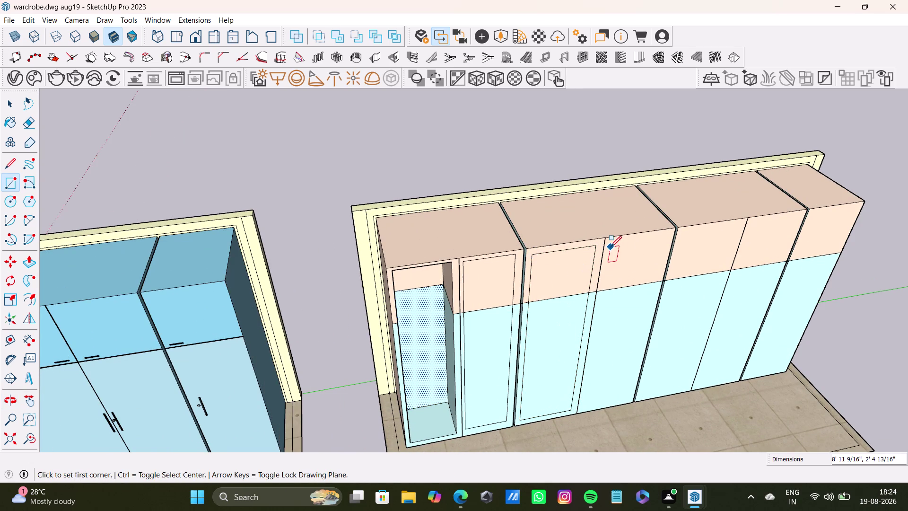
click(611, 247)
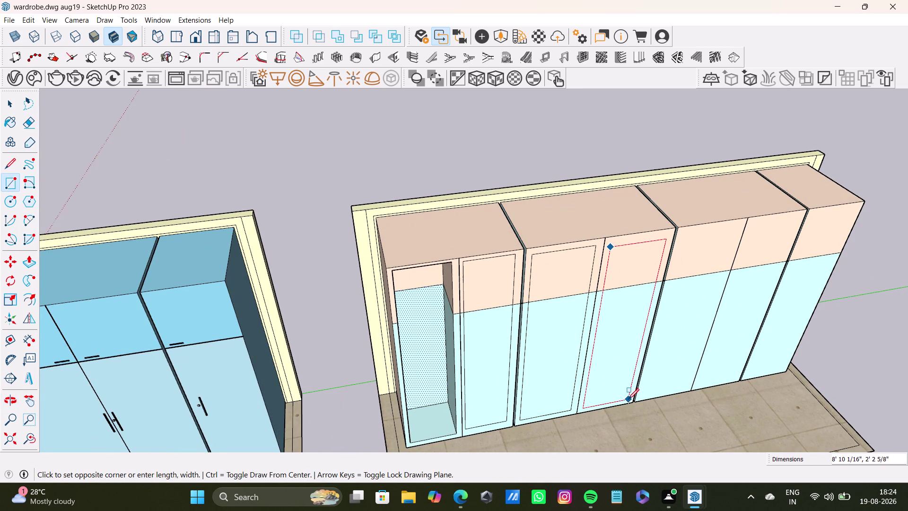
click(628, 399)
middle_drag(606, 308, 556, 215)
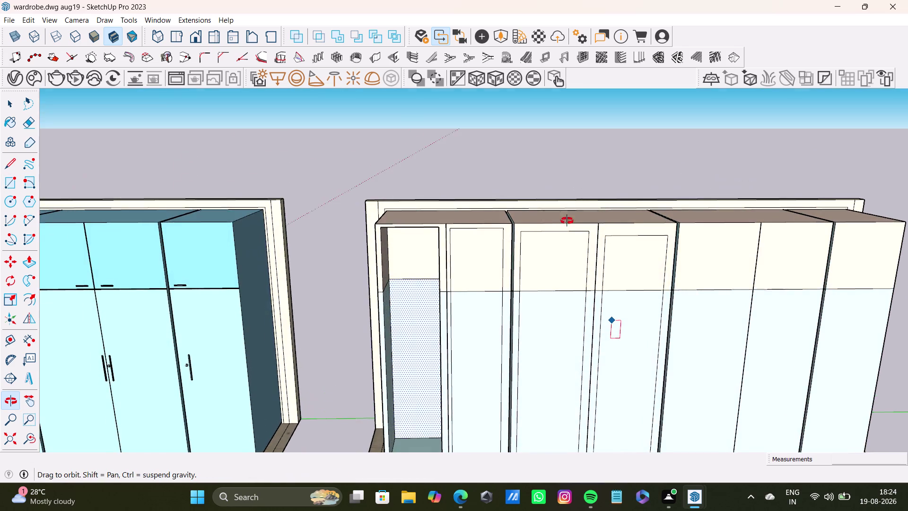
middle_drag(556, 215, 592, 244)
Undo the misdrawn rectangles and redraw the third shutter's inset rectangle.
key(ctrl+z)
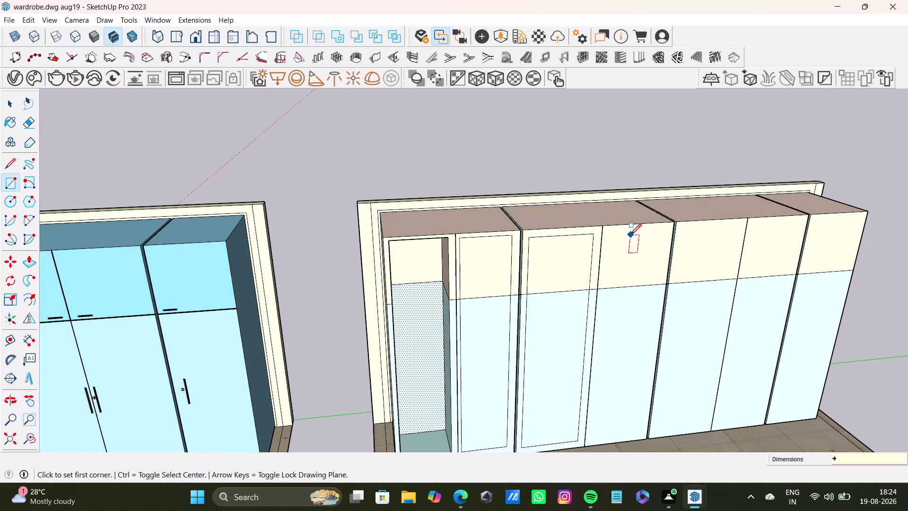
scroll(up, 3)
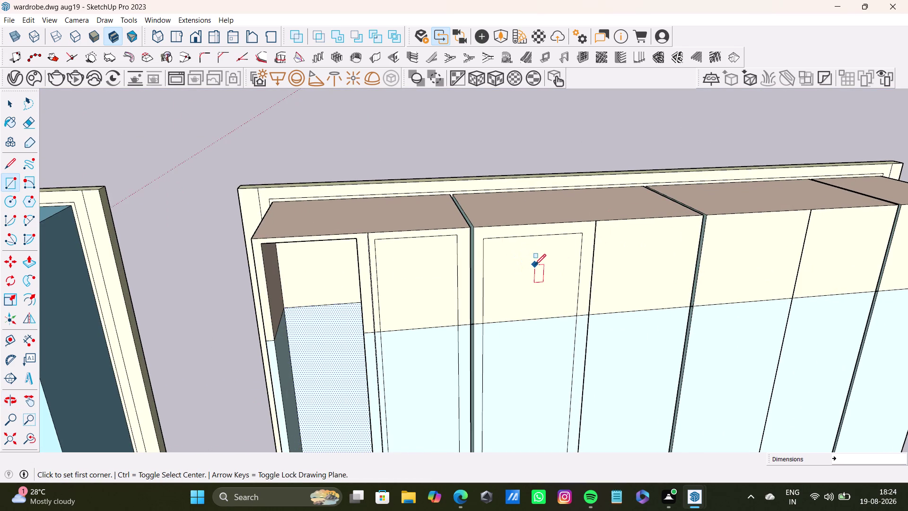
key(ctrl+z)
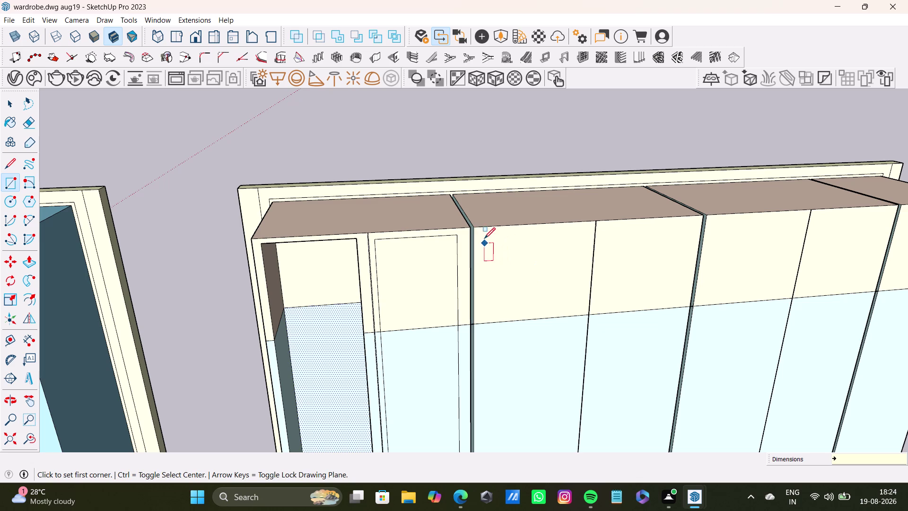
click(482, 234)
scroll(down, 3)
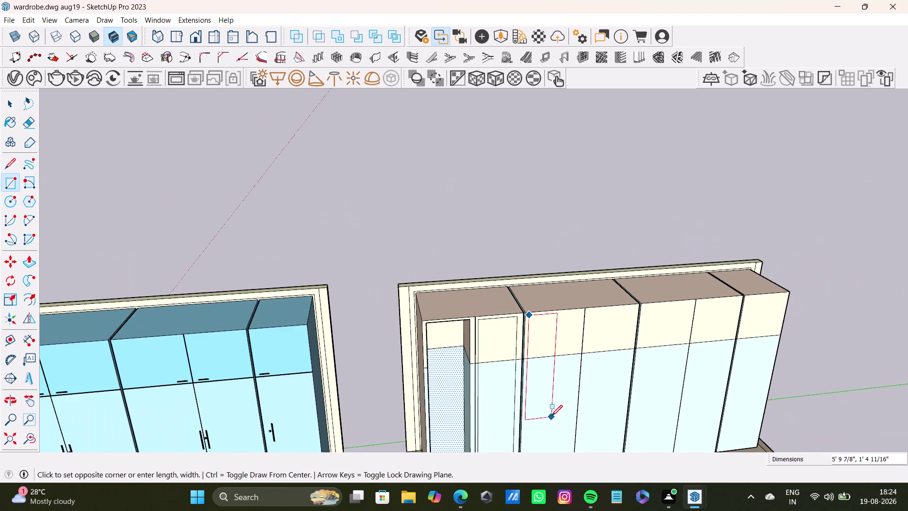
middle_drag(555, 414, 599, 455)
scroll(up, 3)
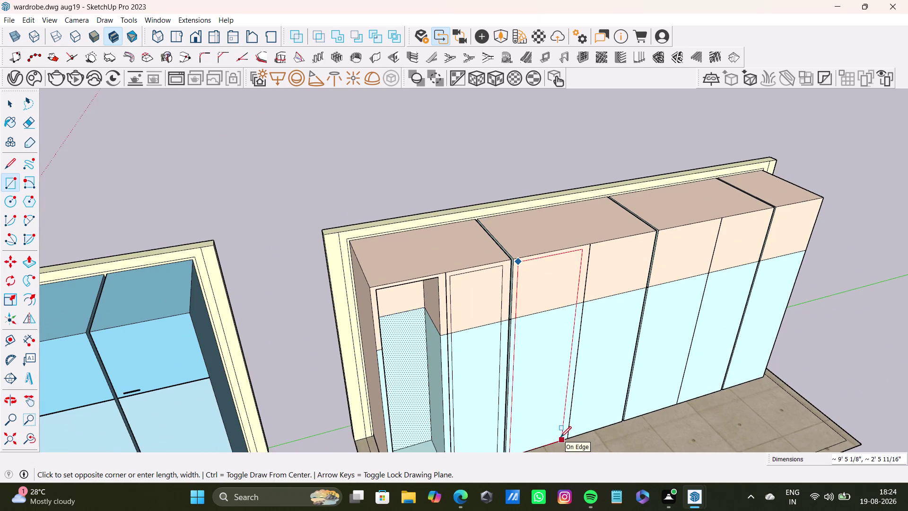
scroll(up, 3)
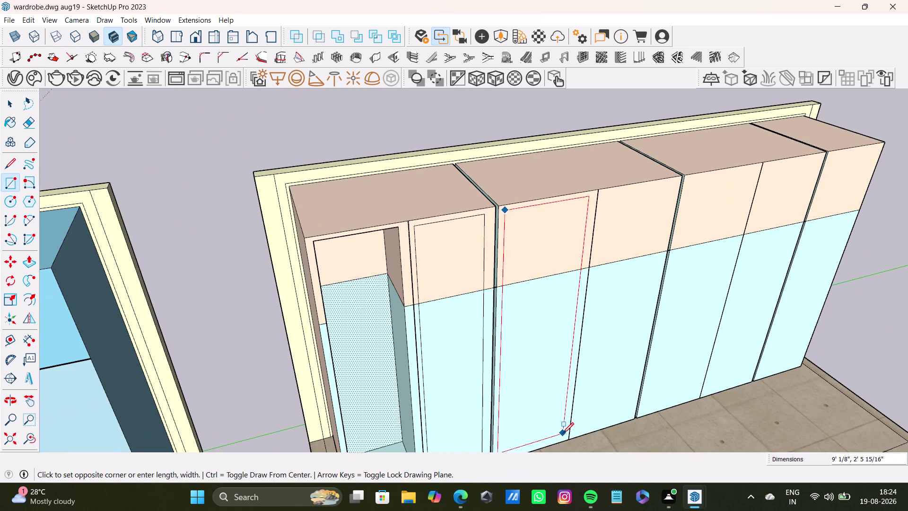
click(563, 433)
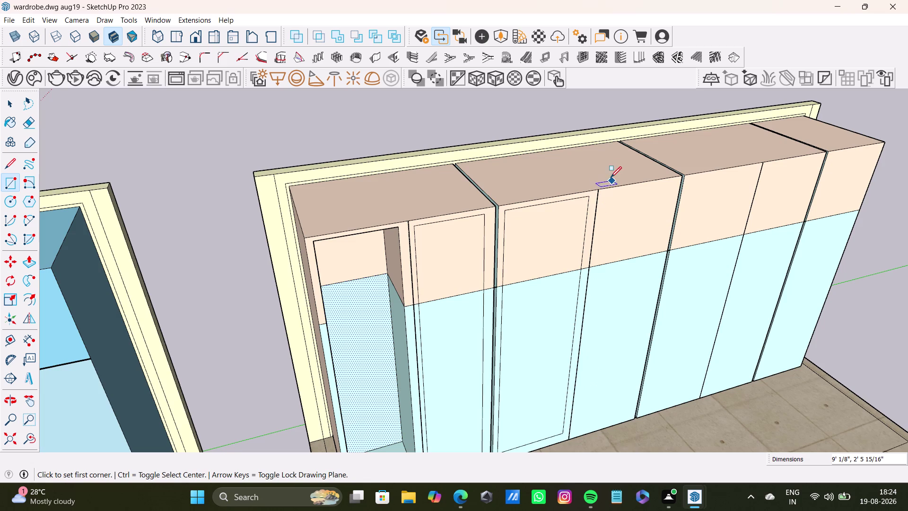
Redraw the inset rectangle on the fourth shutter.
middle_drag(678, 252, 596, 275)
click(580, 229)
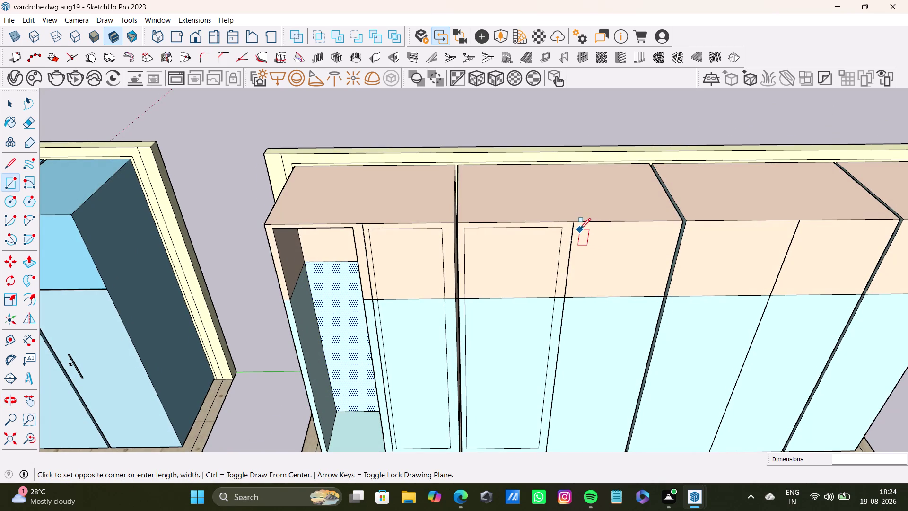
scroll(down, 3)
middle_drag(633, 386, 664, 368)
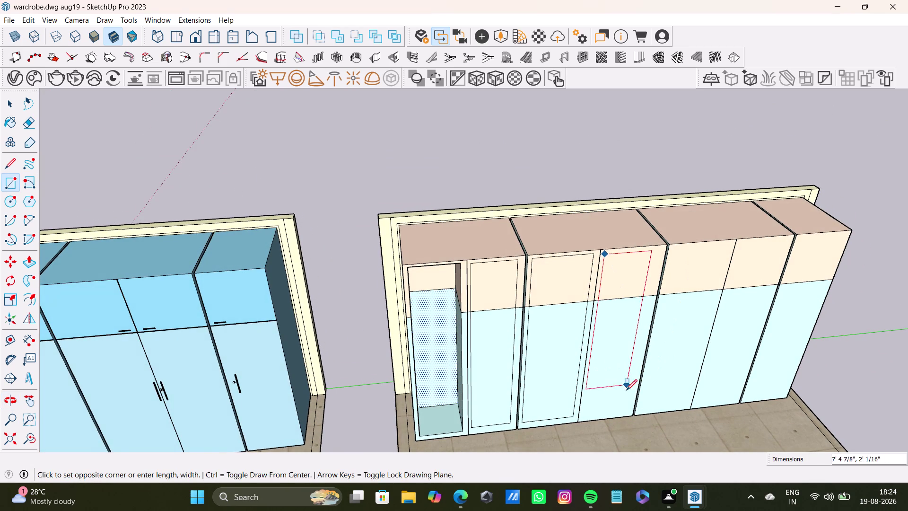
scroll(up, 3)
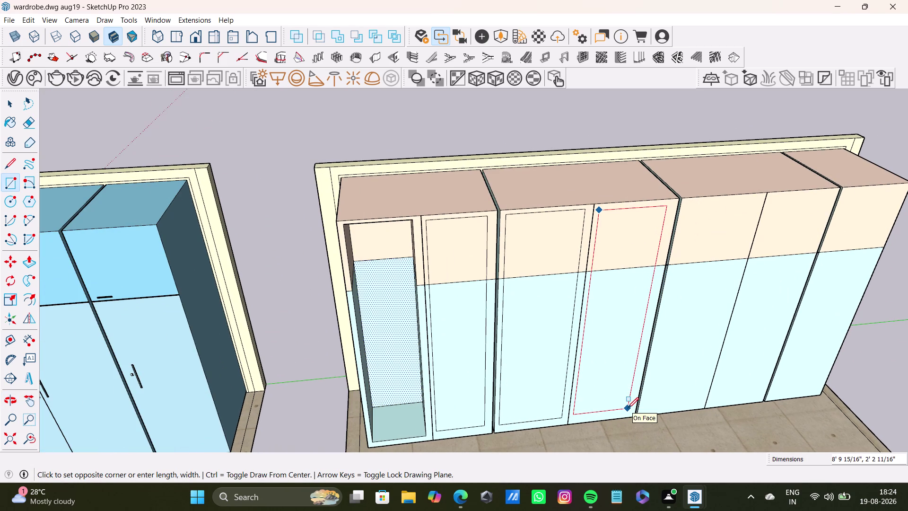
click(630, 409)
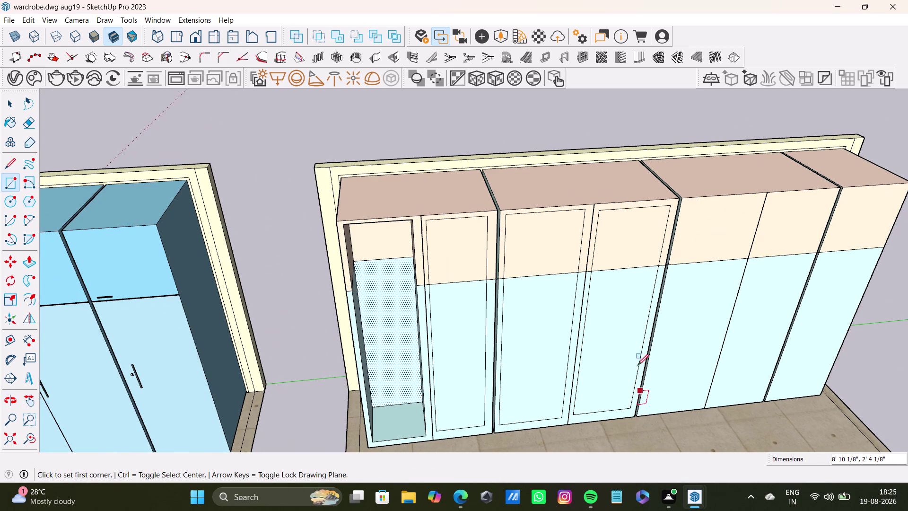
middle_drag(583, 284, 531, 206)
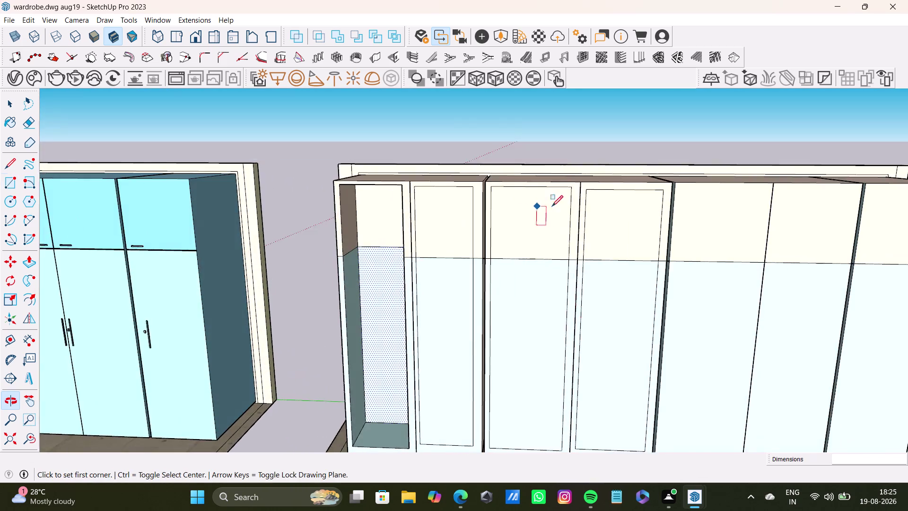
scroll(up, 3)
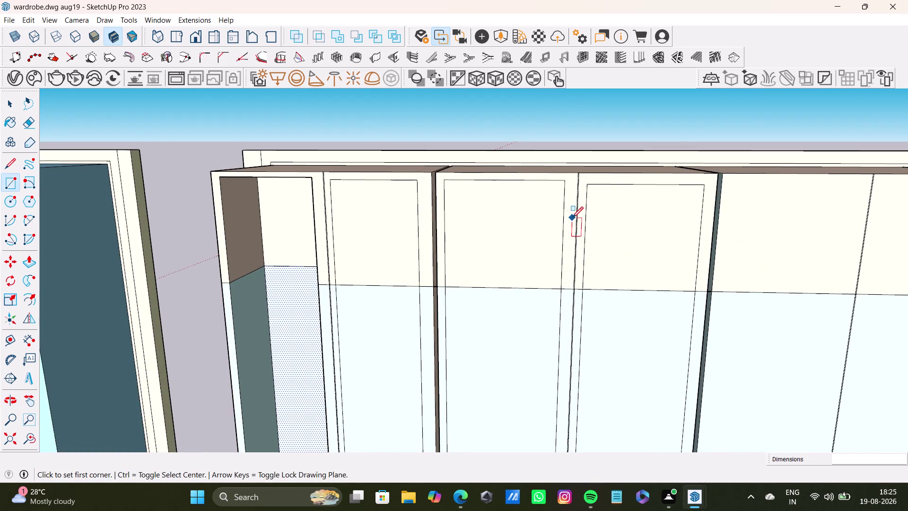
Cancel a misplaced rectangle started on the next shutter.
key(ctrl+z)
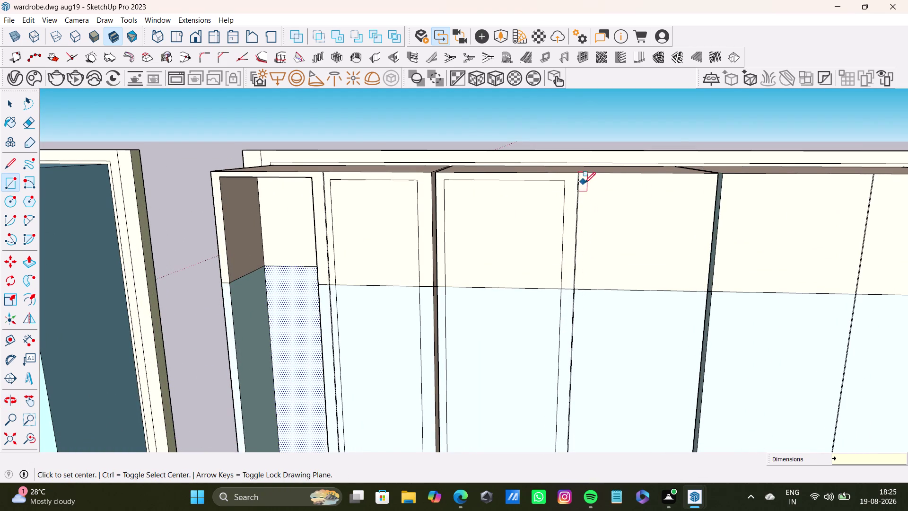
click(587, 181)
scroll(down, 3)
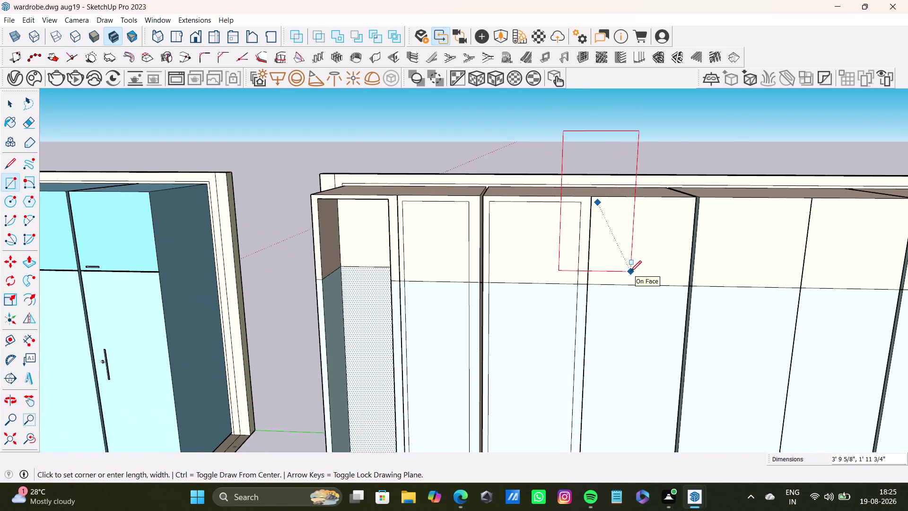
key(space)
middle_drag(524, 327, 615, 417)
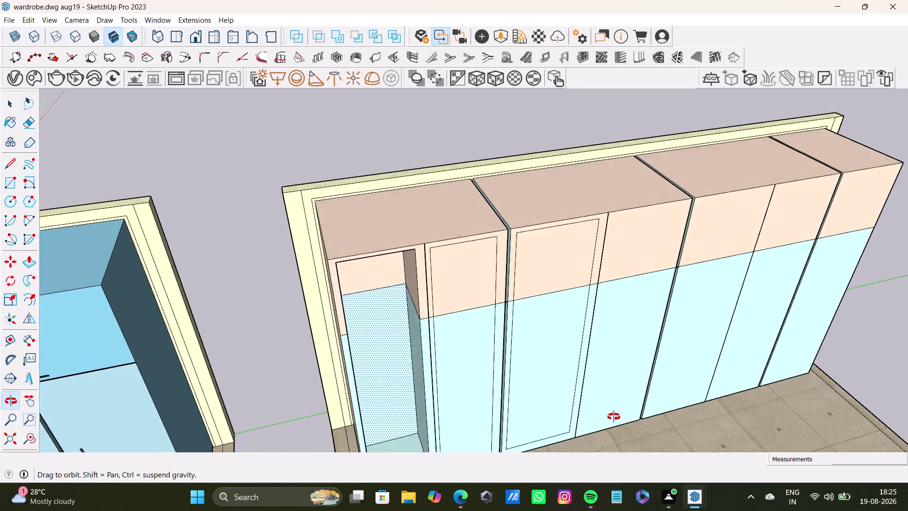
middle_drag(614, 417, 614, 416)
scroll(down, 3)
Push the second shutter's upper inset into the cabinet.
click(495, 303)
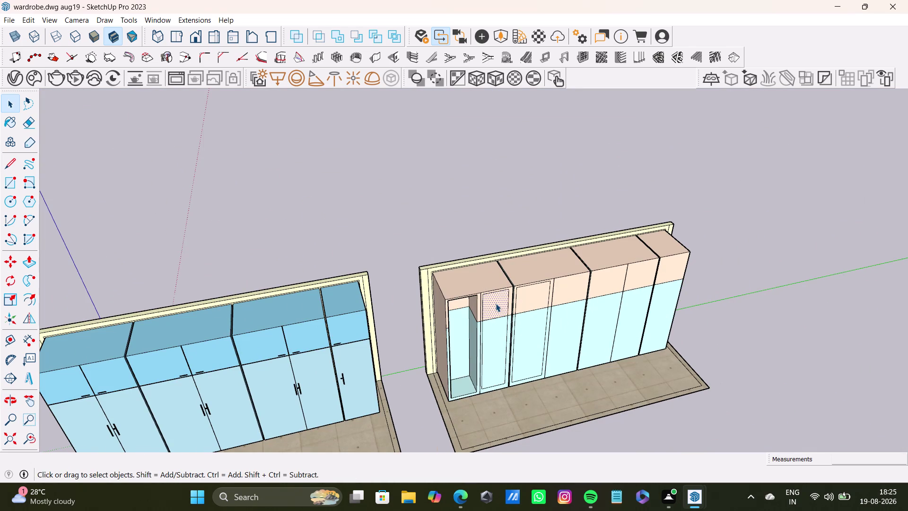
key(p)
drag(496, 303, 471, 299)
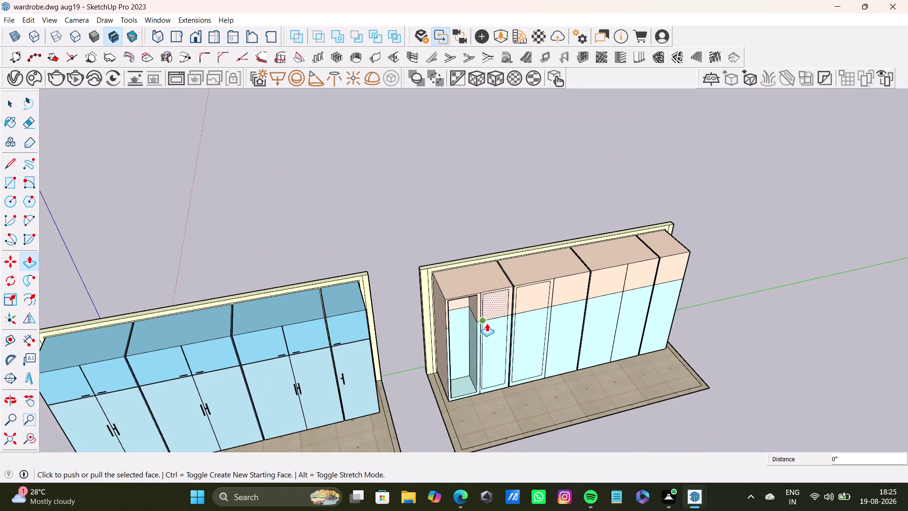
drag(496, 336, 481, 328)
key(space)
click(496, 304)
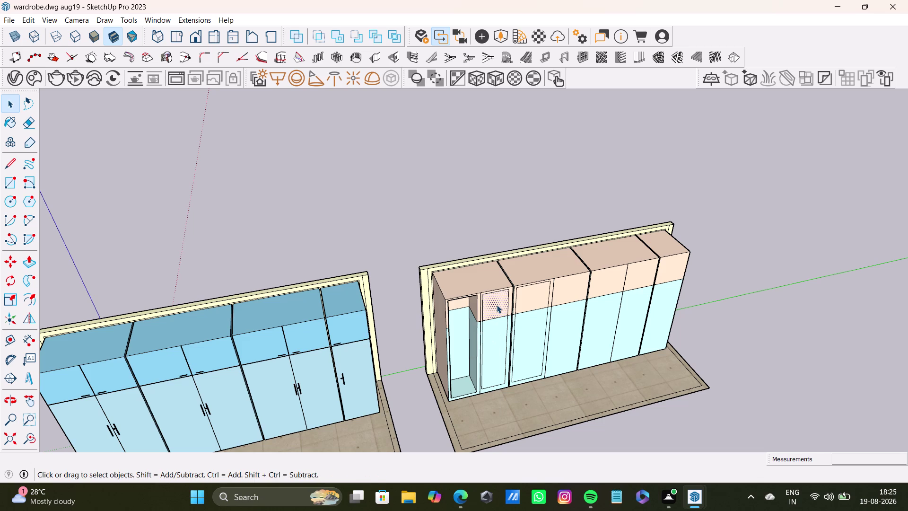
click(496, 305)
key(p)
drag(496, 302, 495, 300)
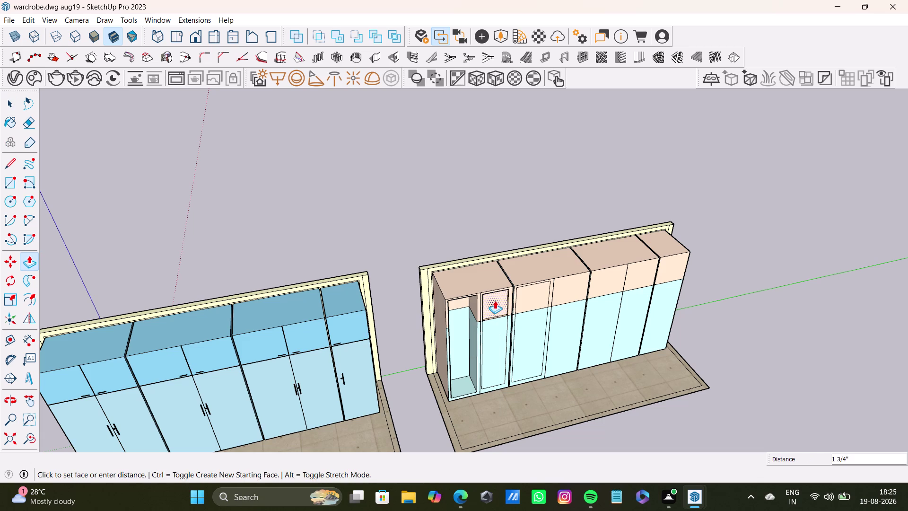
drag(494, 300, 477, 308)
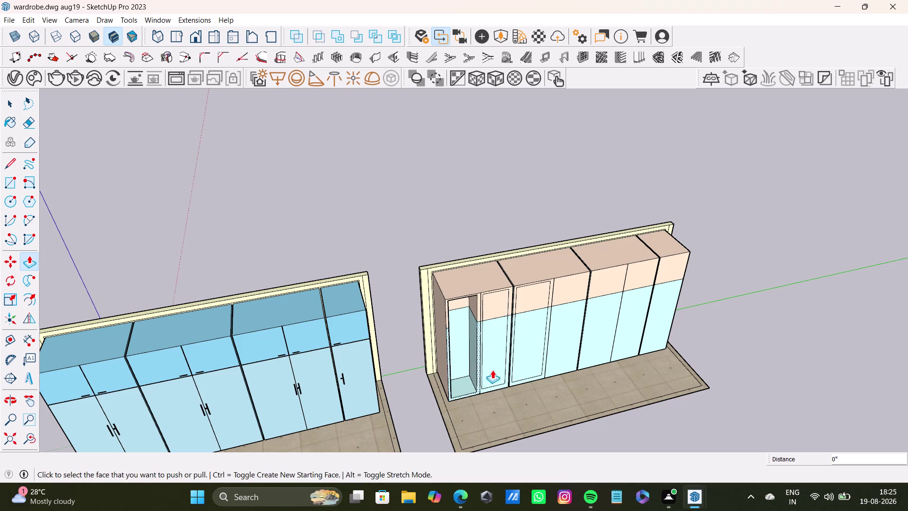
Sink the second shutter's upper inset fully and push its lower inset in.
middle_drag(488, 379, 552, 303)
drag(494, 300, 476, 300)
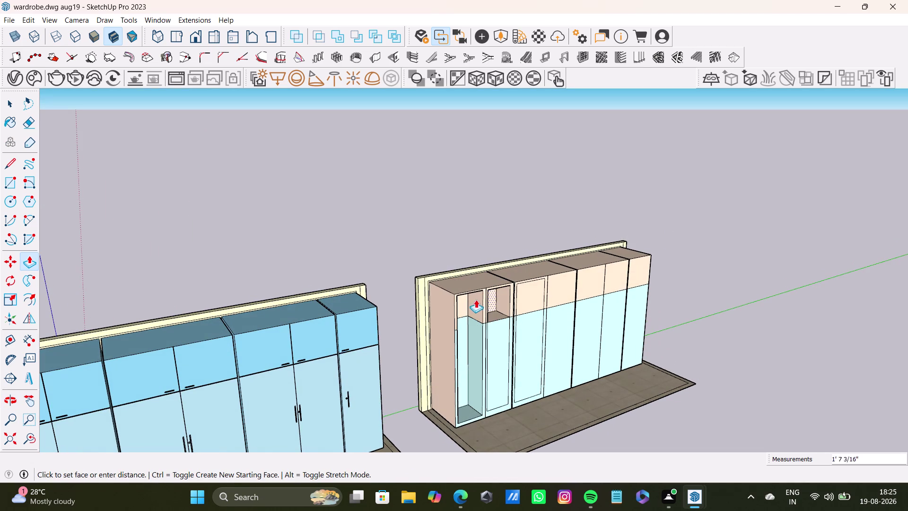
drag(476, 300, 469, 298)
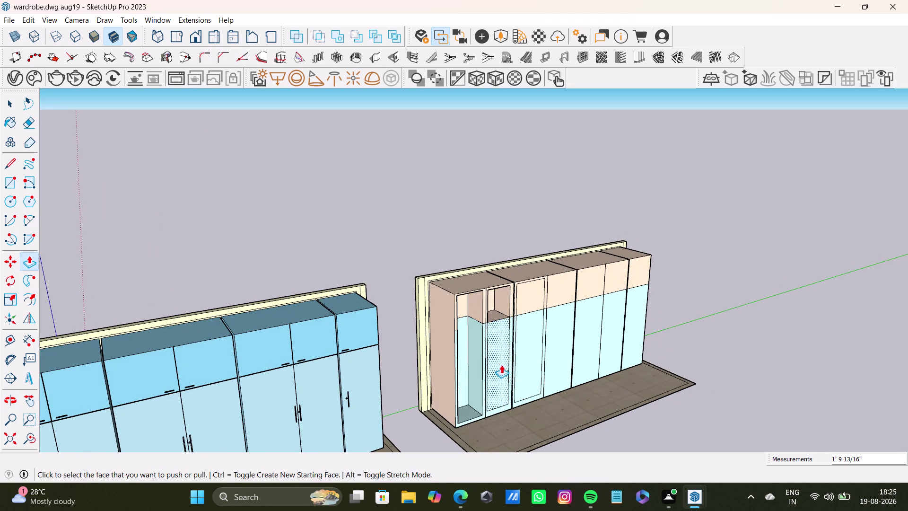
drag(501, 365, 477, 351)
middle_drag(474, 361, 370, 374)
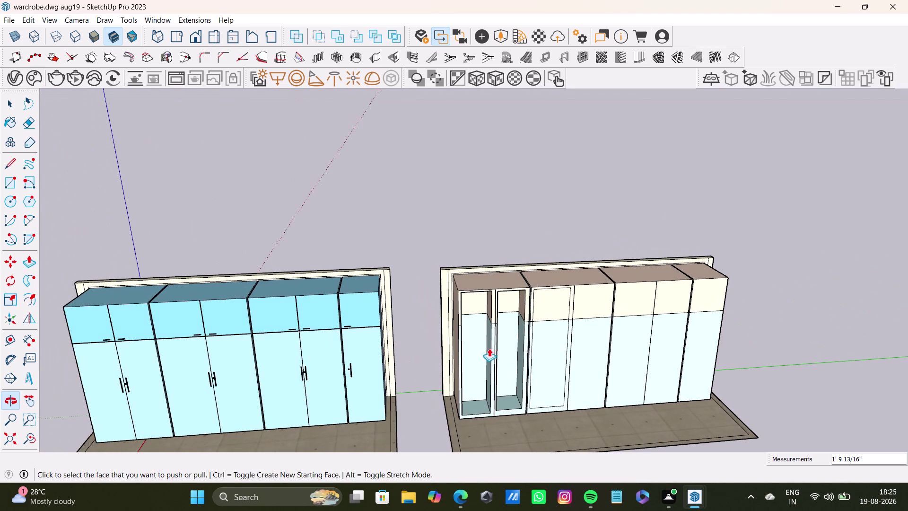
scroll(down, 3)
Push the third shutter's upper and lower insets inward.
drag(548, 326, 537, 319)
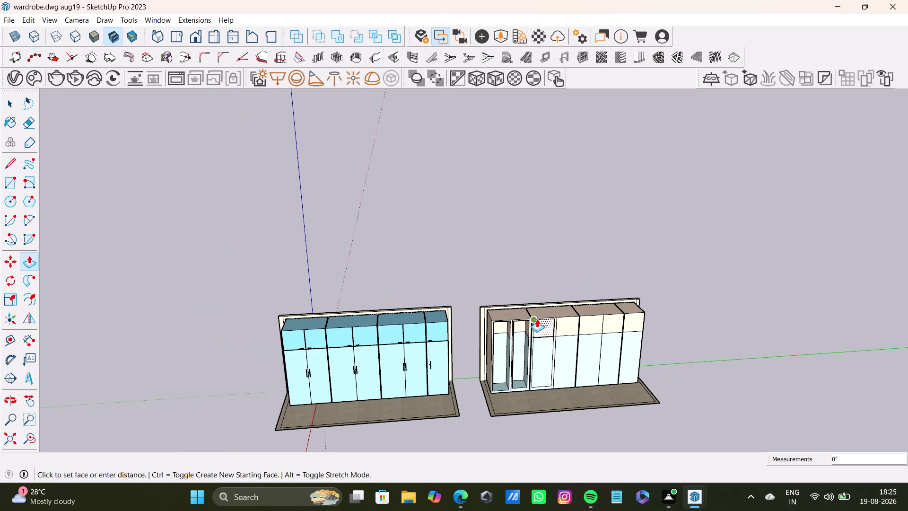
drag(537, 319, 523, 325)
drag(542, 354, 520, 346)
scroll(down, 3)
scroll(up, 3)
middle_drag(543, 358, 477, 409)
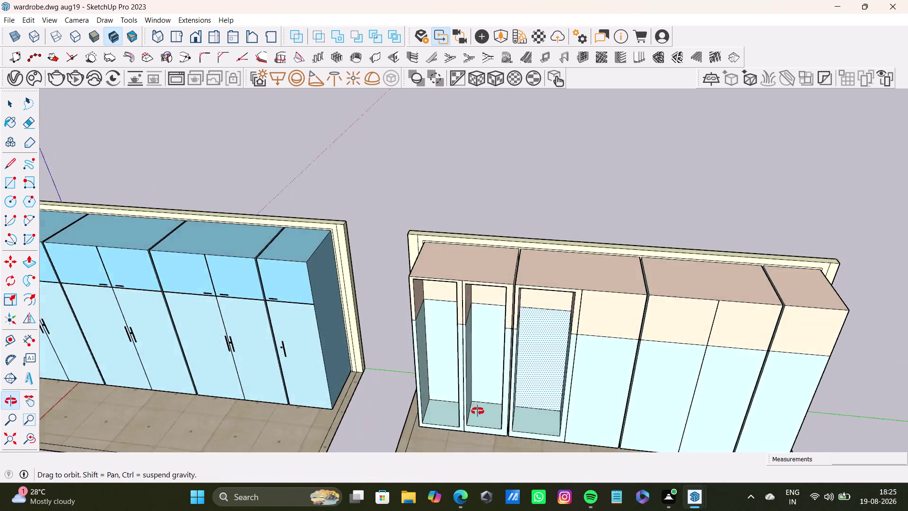
middle_drag(478, 409, 492, 322)
middle_drag(608, 314, 658, 316)
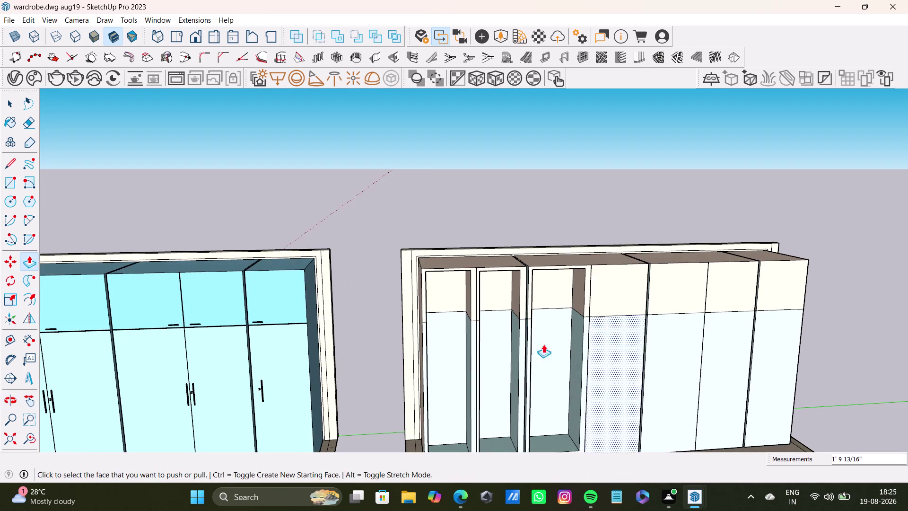
middle_drag(527, 379, 613, 416)
Undo the unwanted push on the fourth shutter.
drag(592, 277, 551, 286)
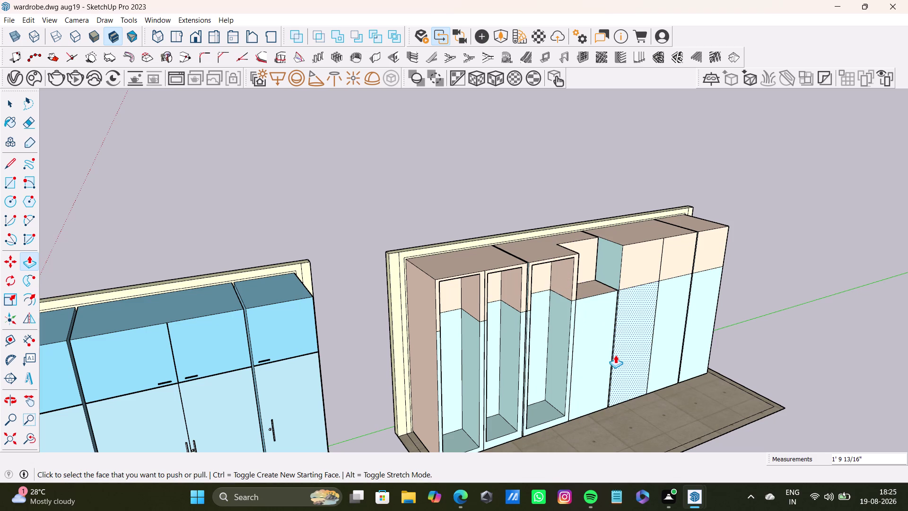
key(ctrl+z)
key(space)
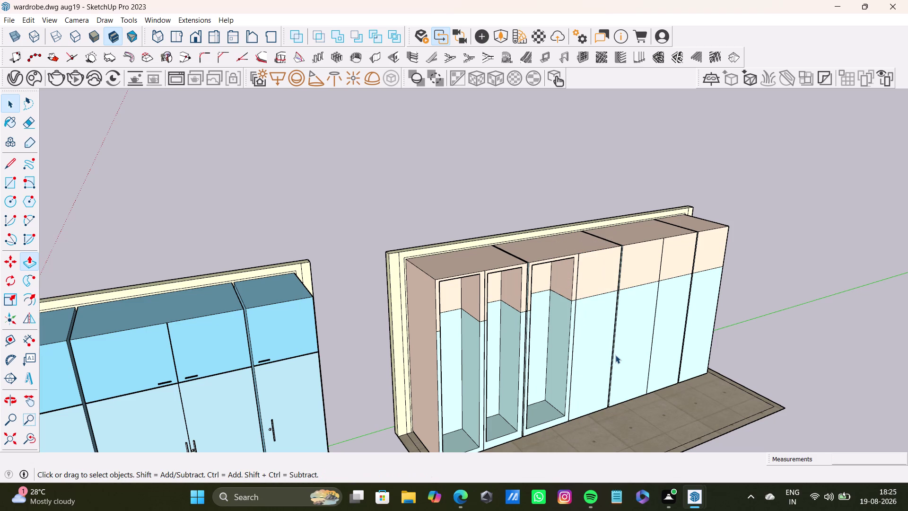
scroll(down, 3)
Orbit around both wardrobes to review the three open niches.
middle_drag(658, 306, 543, 317)
scroll(up, 3)
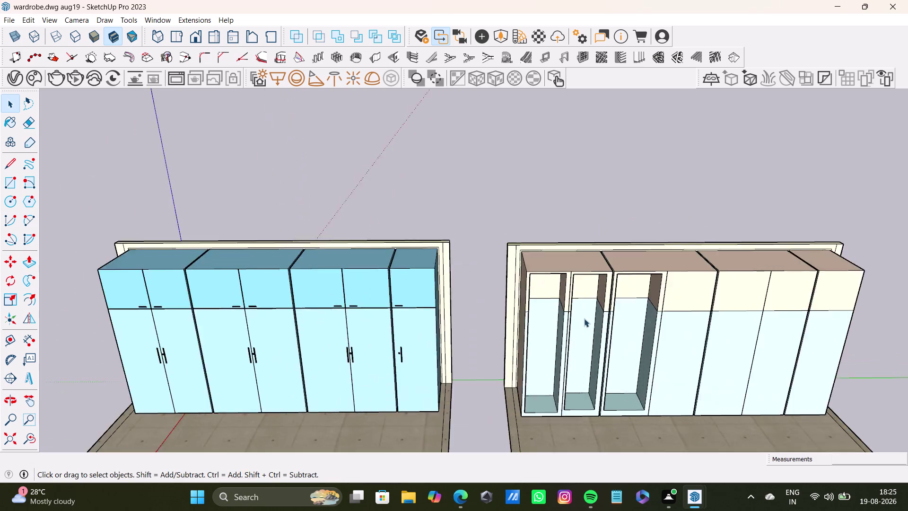
scroll(up, 3)
middle_drag(602, 337, 641, 233)
scroll(down, 3)
scroll(up, 3)
scroll(down, 3)
middle_drag(648, 317, 638, 359)
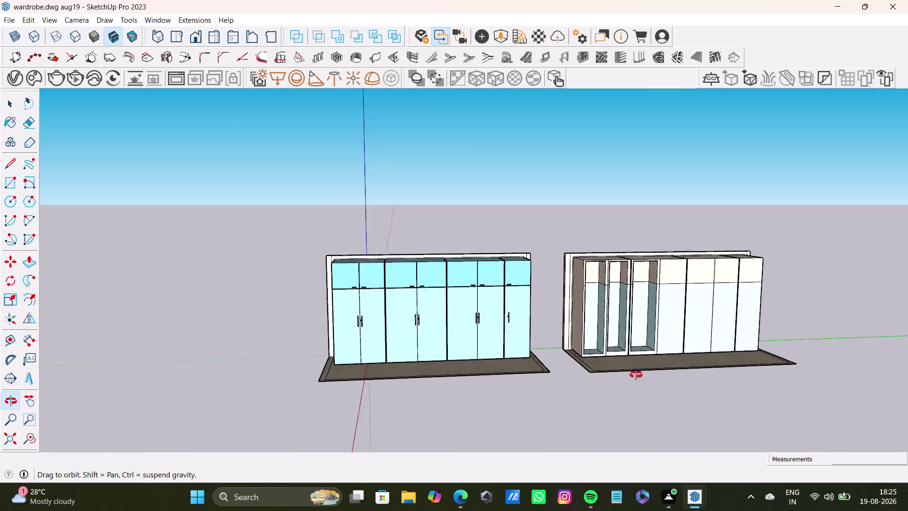
middle_drag(639, 358, 637, 407)
scroll(up, 3)
middle_drag(653, 276, 669, 326)
scroll(up, 3)
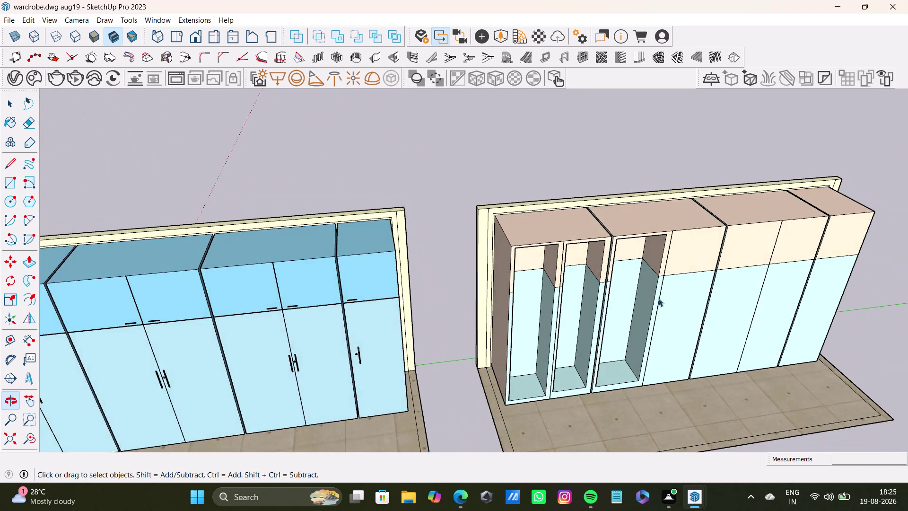
scroll(up, 3)
Outline a full-height inset rectangle on the fourth shutter, replacing a first attempt.
click(7, 184)
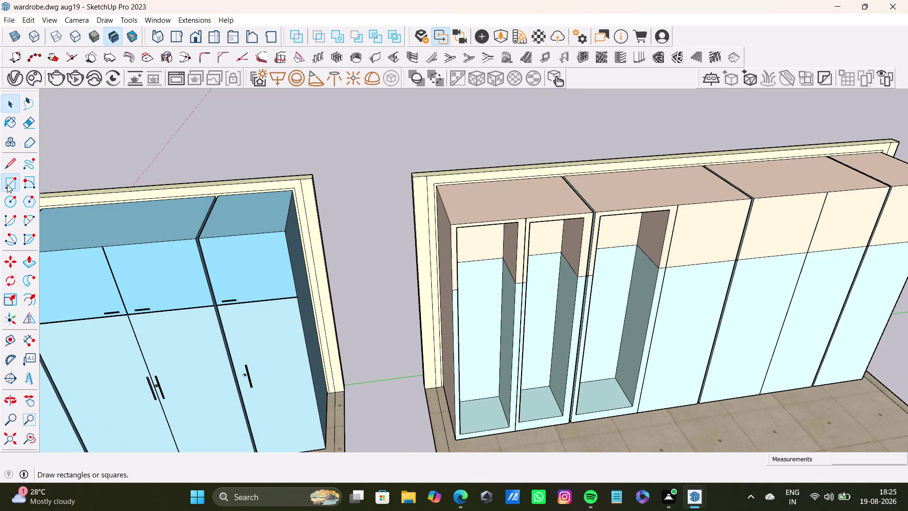
click(682, 212)
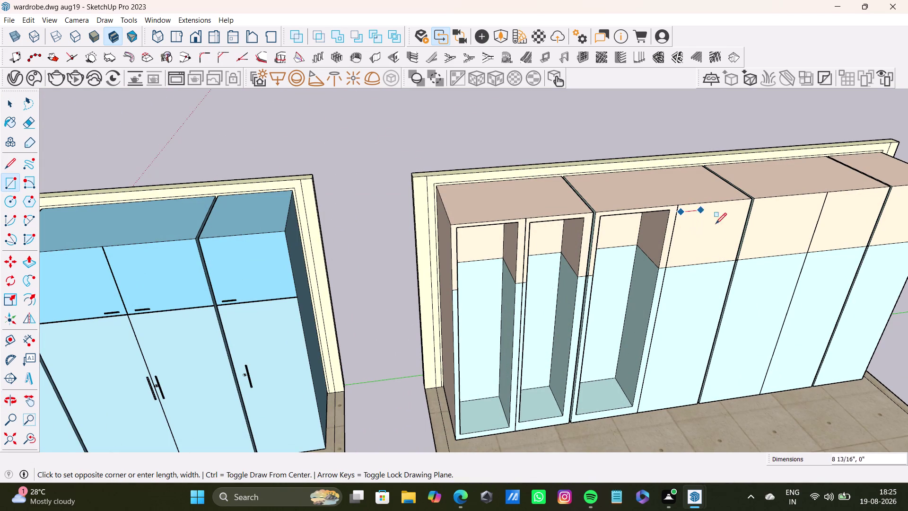
click(694, 398)
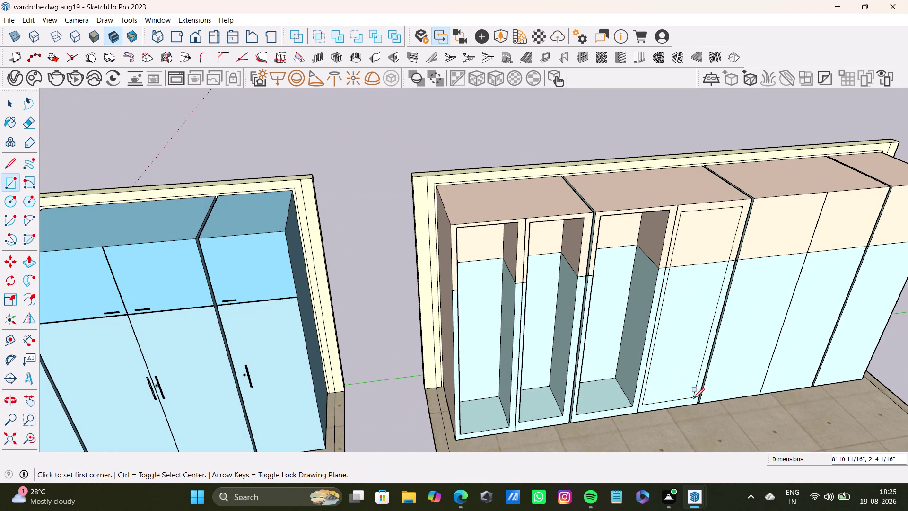
scroll(up, 3)
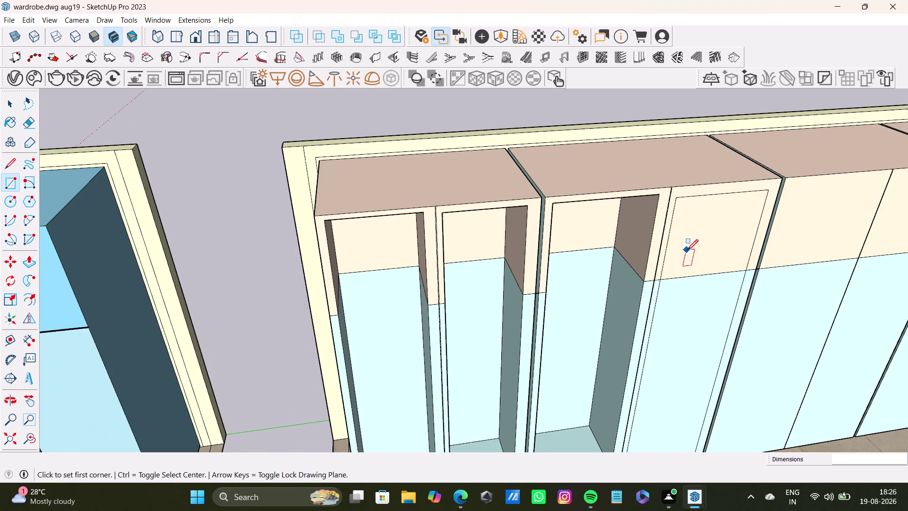
scroll(down, 3)
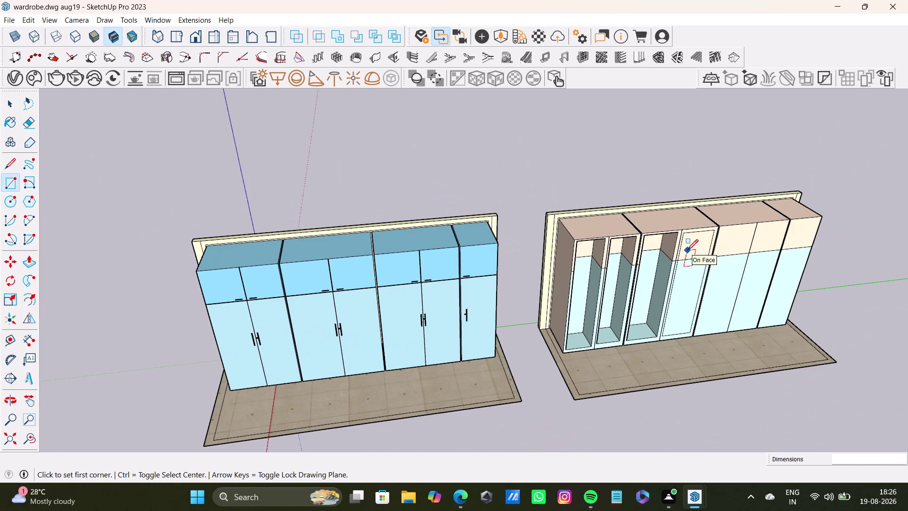
key(ctrl+z)
scroll(up, 3)
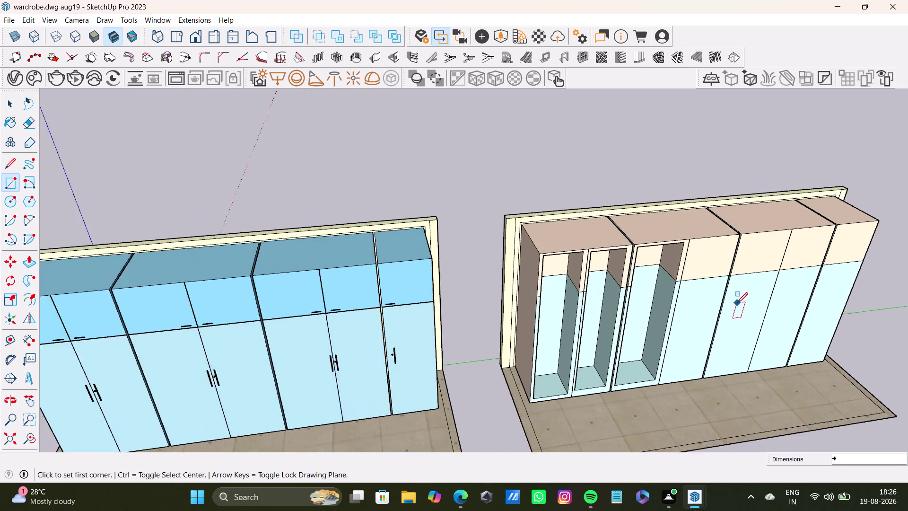
scroll(up, 3)
click(668, 209)
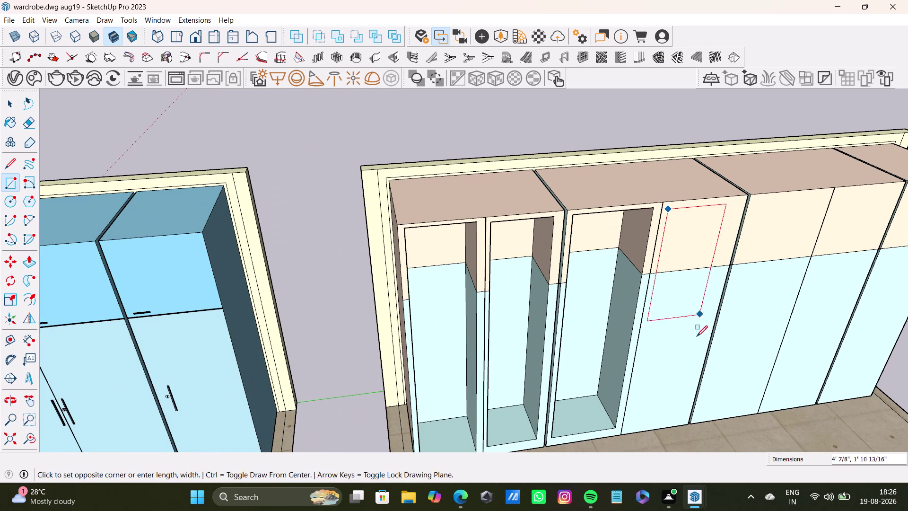
click(685, 419)
key(space)
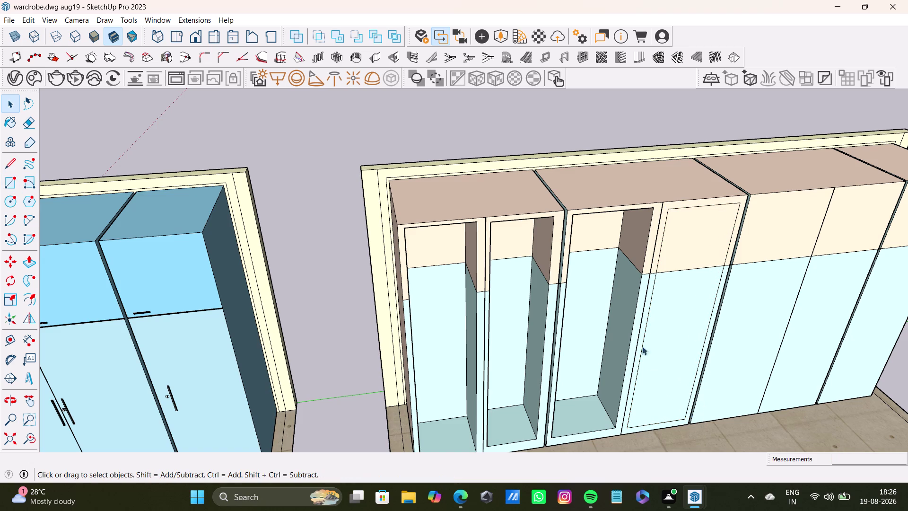
Push the fourth shutter's upper inset panel back toward the cabinet rear with Push/Pull.
click(698, 228)
key(p)
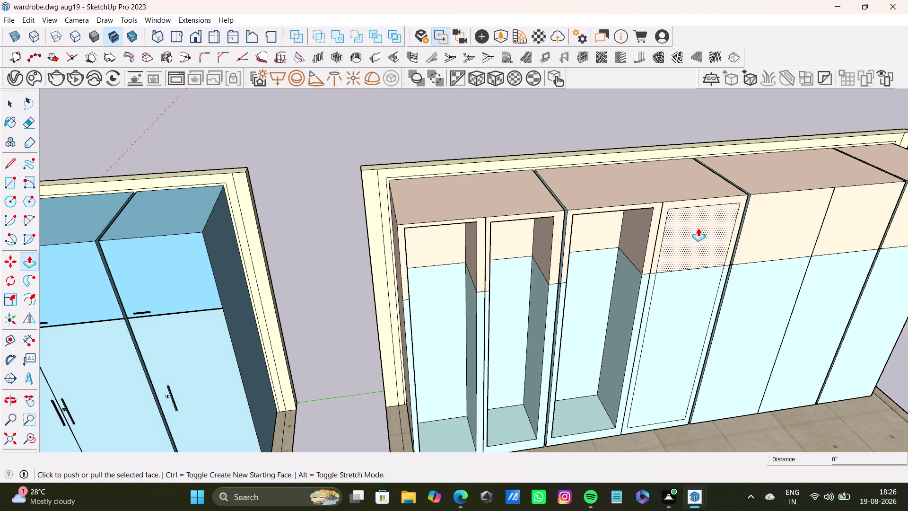
drag(684, 222, 628, 218)
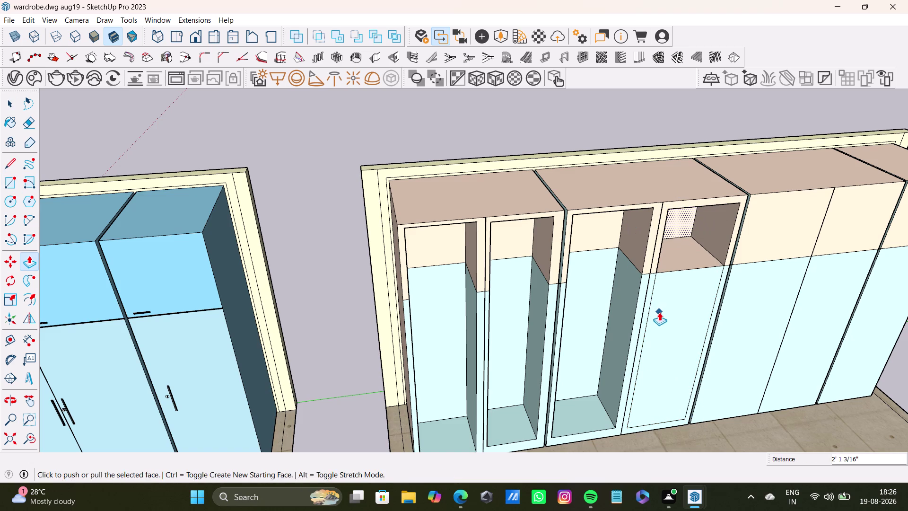
click(673, 323)
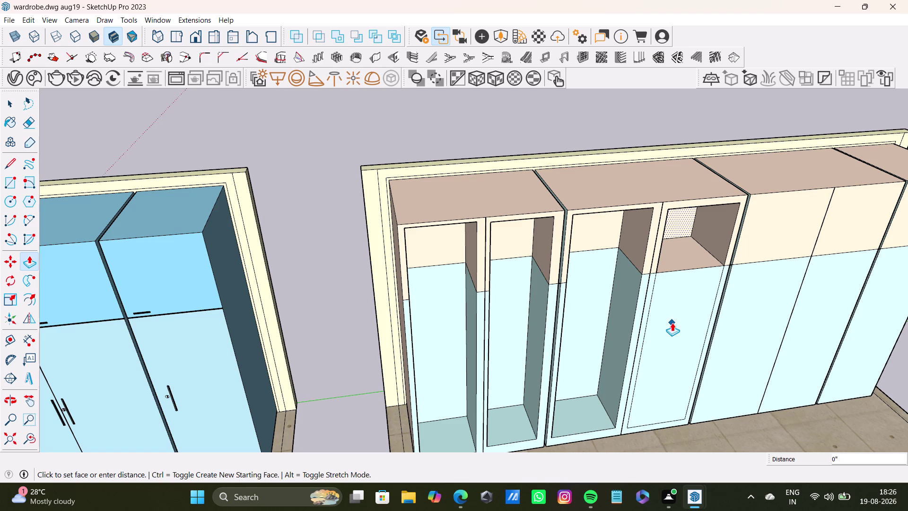
drag(673, 322, 627, 308)
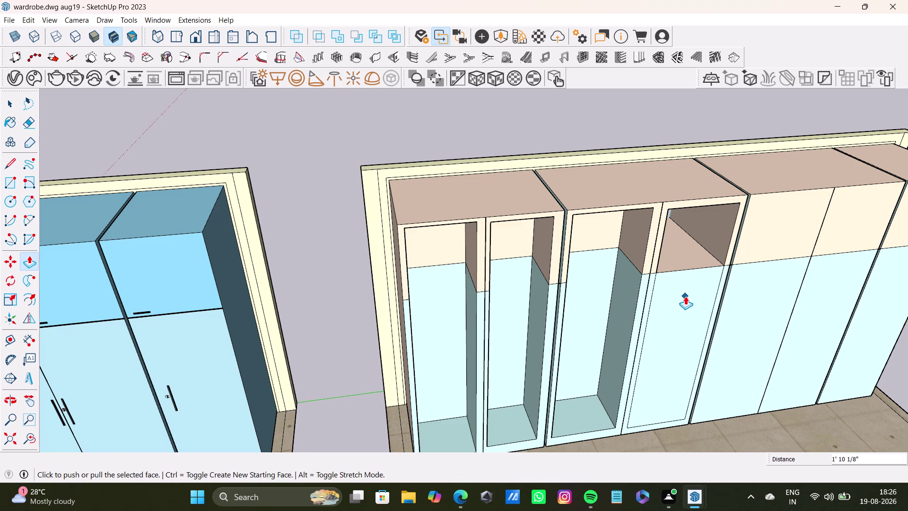
key(ctrl+z)
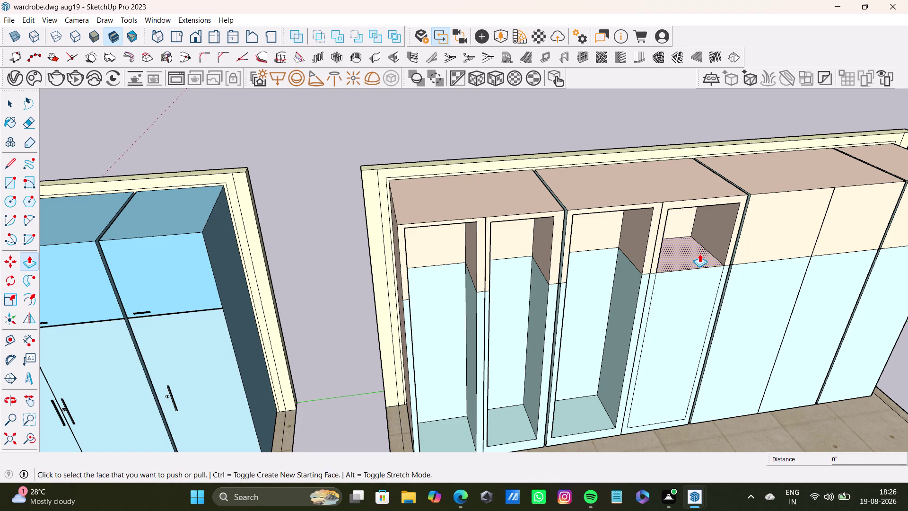
Push the fourth shutter's lower inset panel back toward the cabinet rear.
click(682, 296)
drag(683, 296, 604, 281)
drag(670, 276, 663, 273)
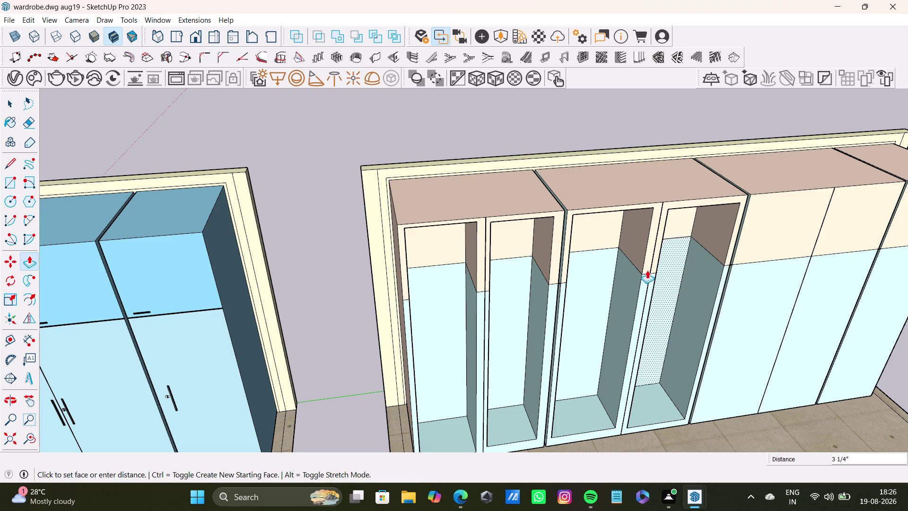
drag(663, 272, 598, 270)
middle_drag(706, 332, 614, 221)
scroll(down, 3)
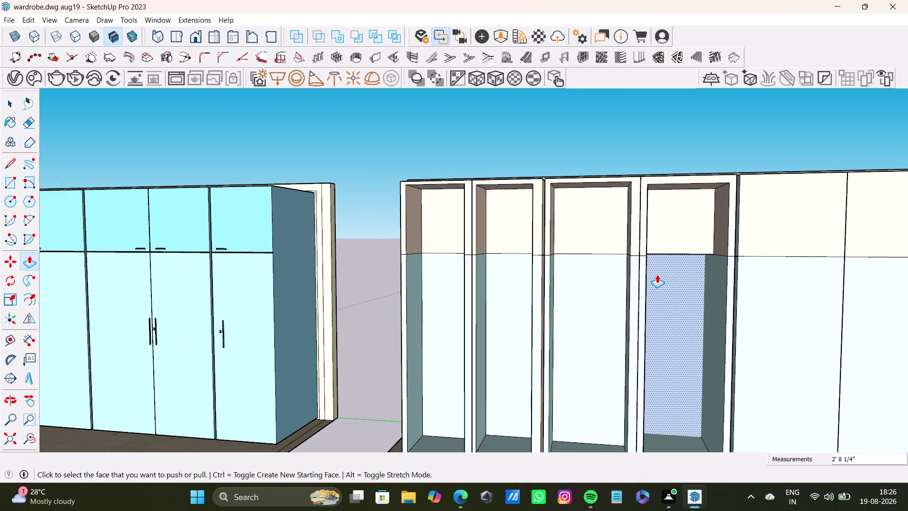
drag(658, 275, 613, 280)
drag(680, 292, 615, 289)
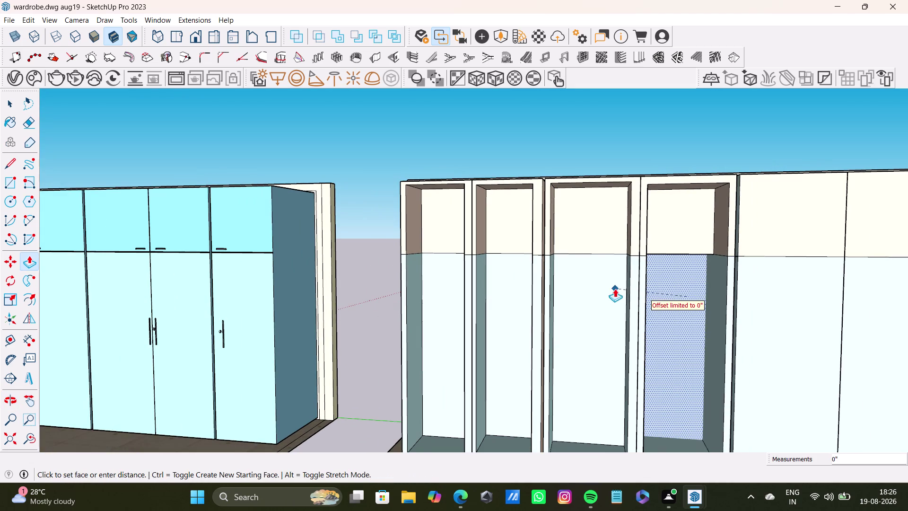
drag(615, 288, 613, 289)
middle_drag(632, 305, 690, 362)
Deepen the lower panel's recess to match the other niches, checking it from several angles.
drag(674, 268, 682, 284)
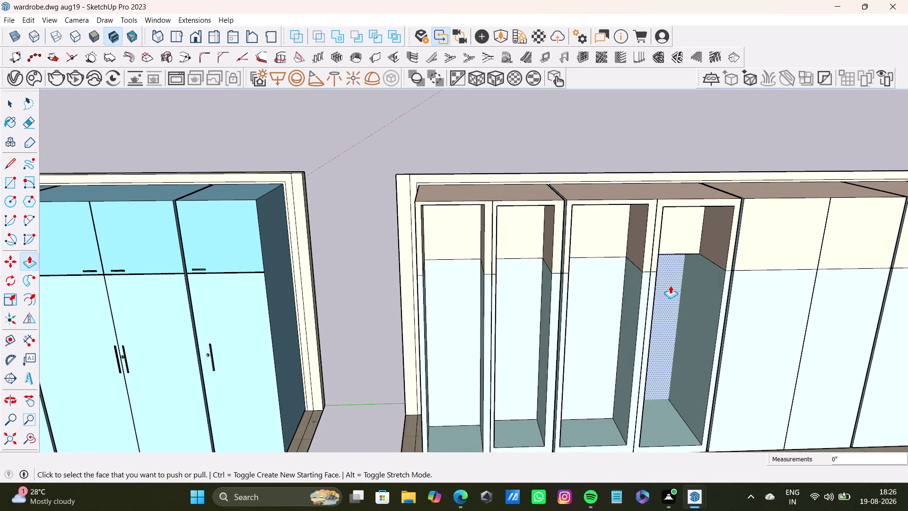
drag(671, 285, 683, 304)
scroll(down, 3)
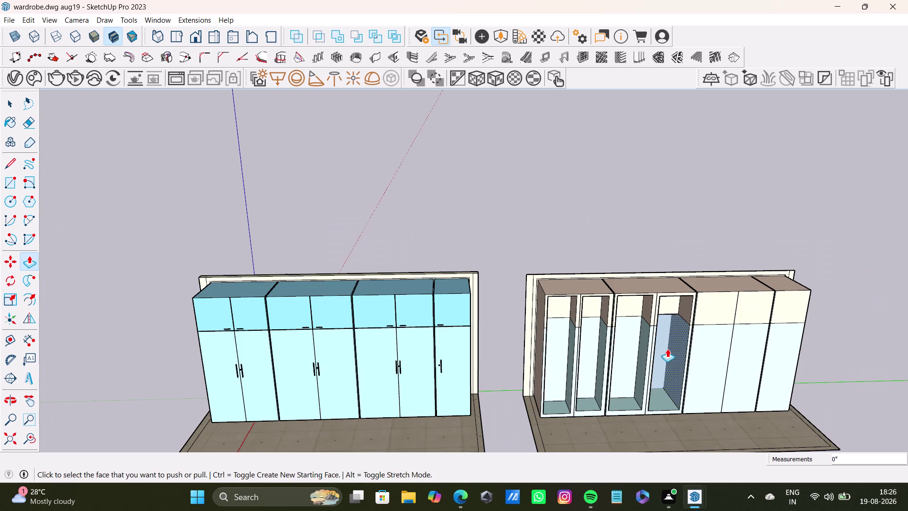
drag(667, 349, 666, 360)
middle_drag(661, 338, 628, 338)
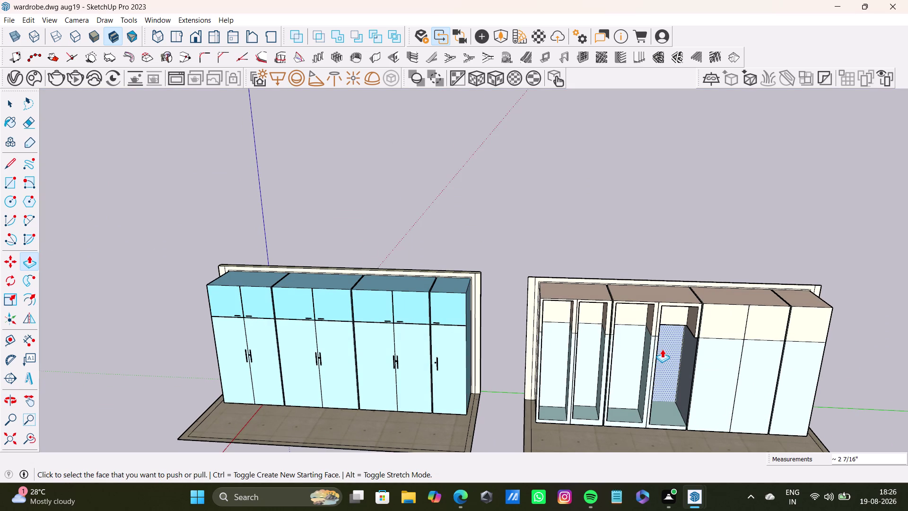
key(ctrl+z)
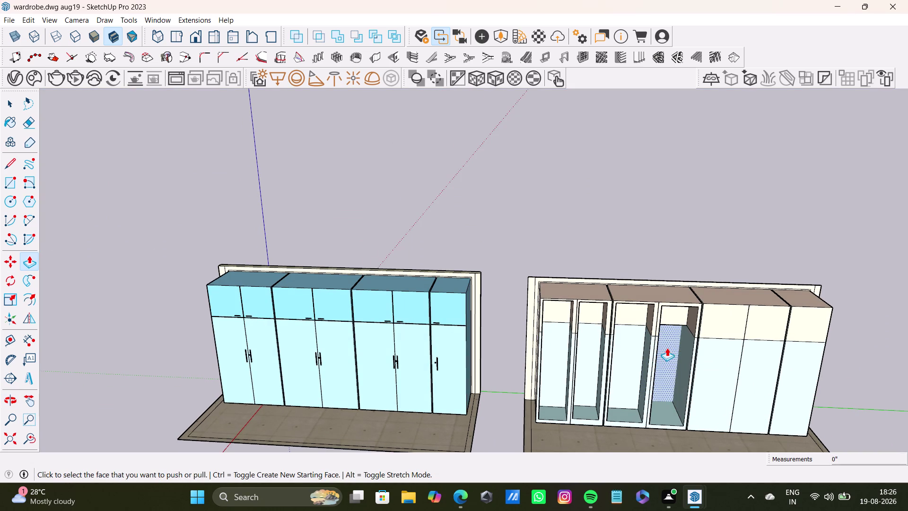
drag(669, 347, 664, 363)
scroll(down, 3)
scroll(up, 3)
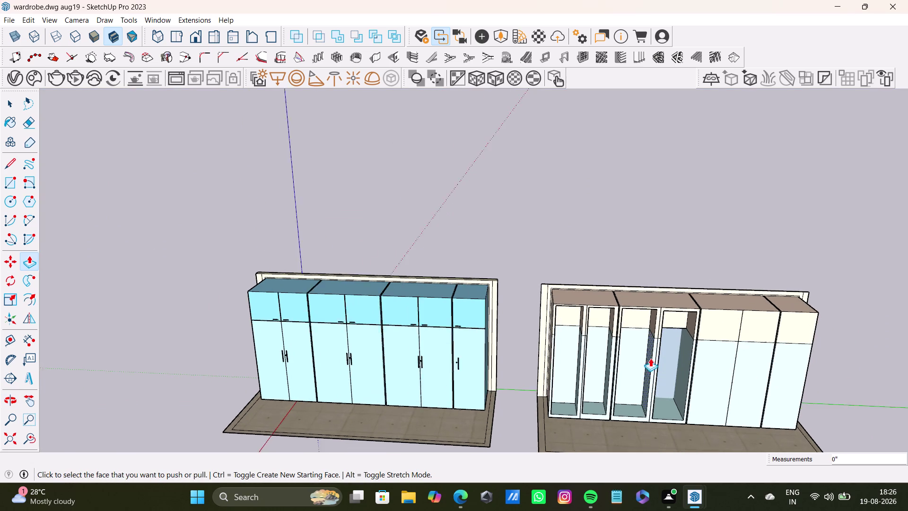
scroll(up, 3)
middle_drag(661, 353, 697, 408)
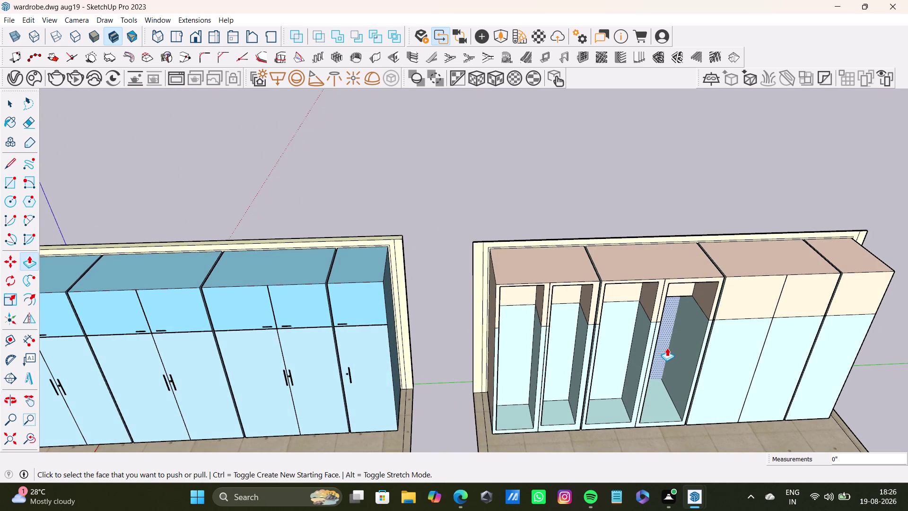
drag(664, 342, 667, 361)
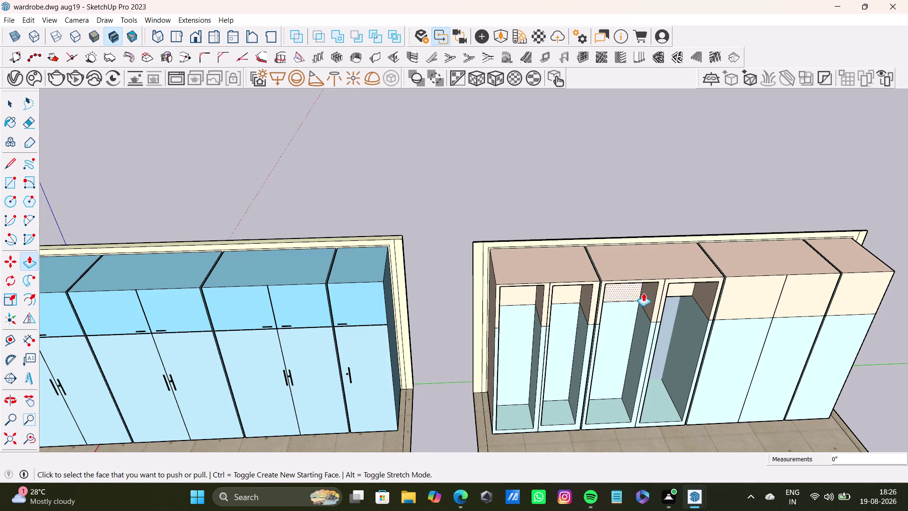
Orbit and zoom around both wardrobes to inspect the row of open niches.
middle_drag(662, 362, 652, 267)
drag(683, 355, 650, 369)
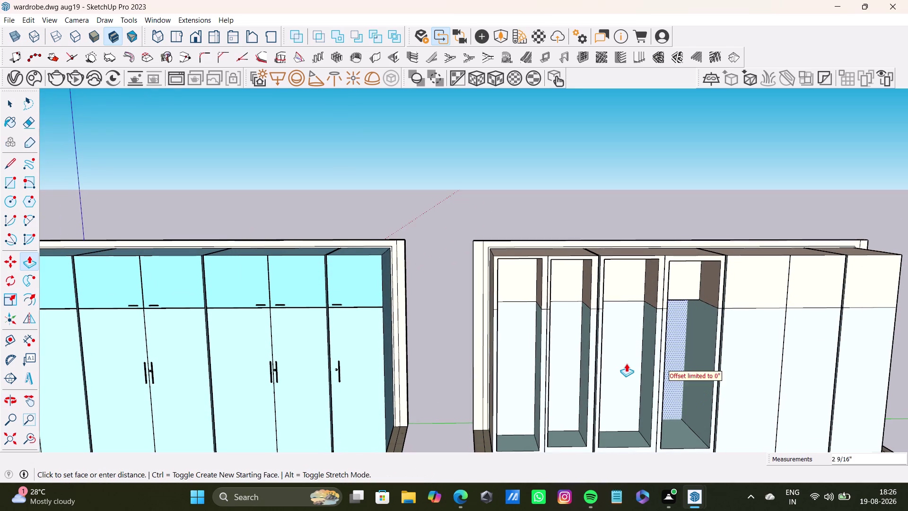
drag(651, 369, 622, 362)
scroll(down, 3)
middle_drag(651, 359, 675, 370)
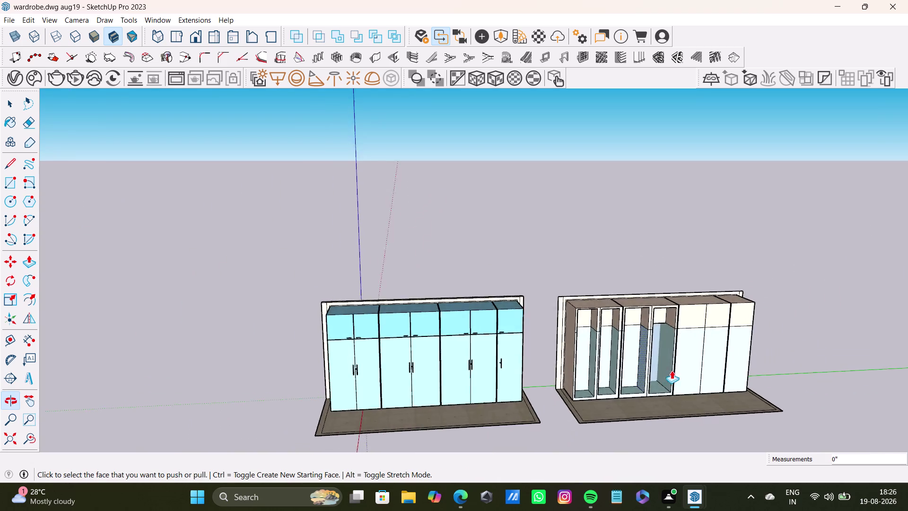
scroll(up, 3)
drag(641, 325, 645, 344)
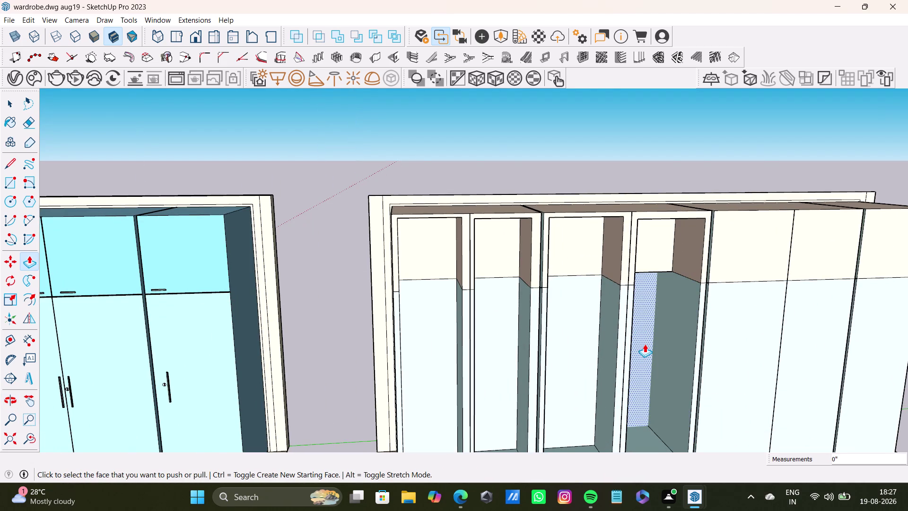
drag(650, 344, 651, 348)
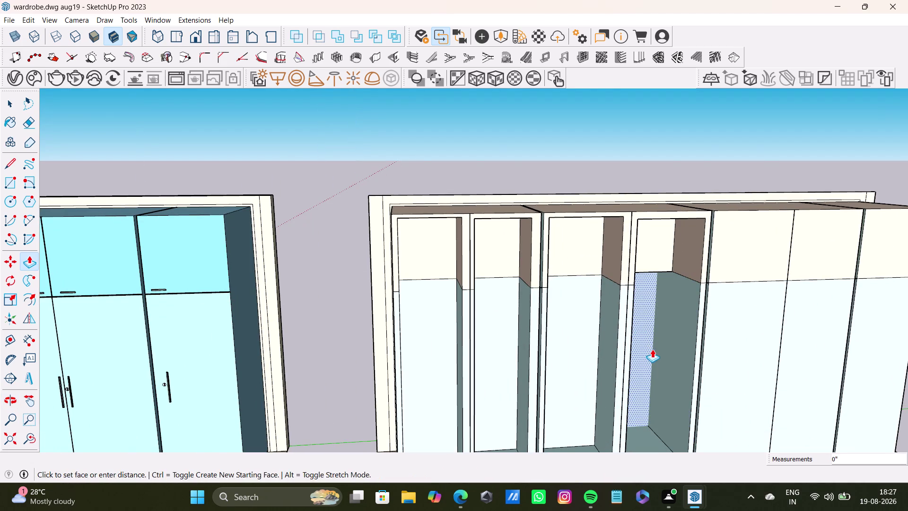
drag(652, 348, 656, 357)
drag(654, 320, 658, 328)
drag(649, 303, 659, 334)
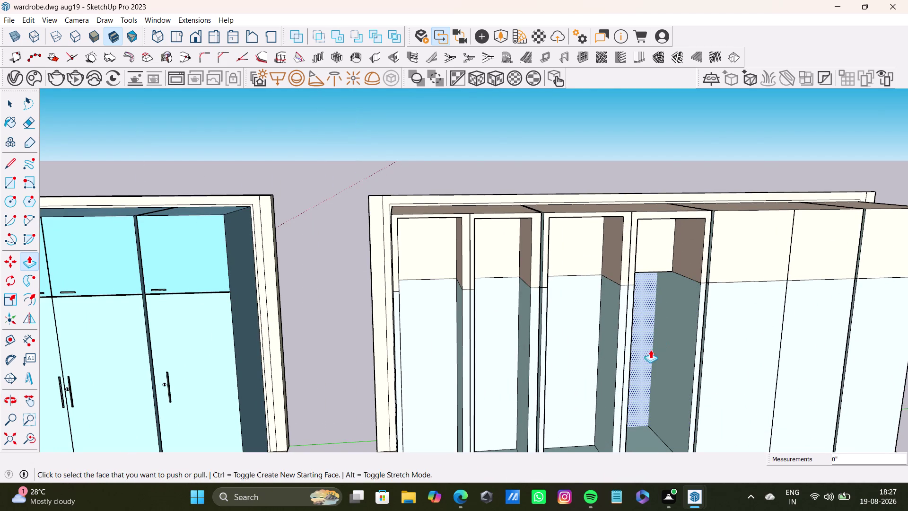
middle_drag(647, 354, 607, 419)
scroll(down, 3)
middle_drag(614, 373, 523, 261)
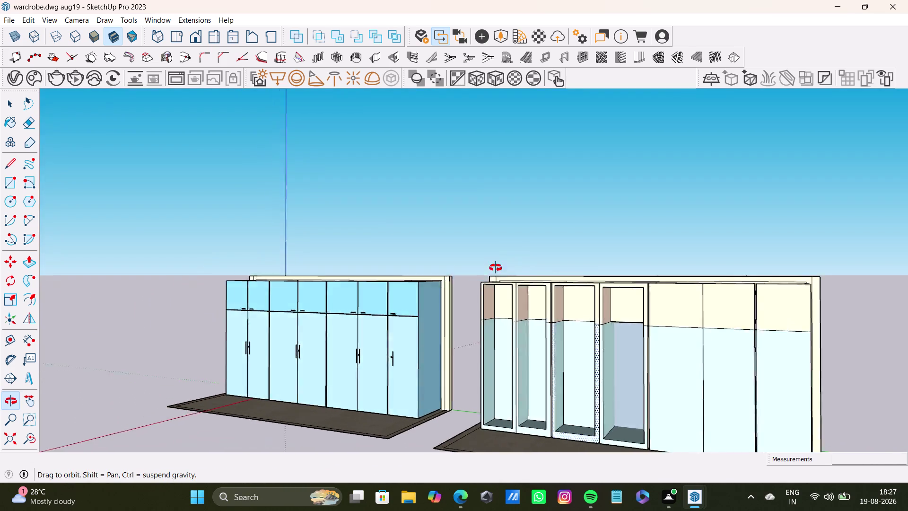
middle_drag(522, 261, 632, 402)
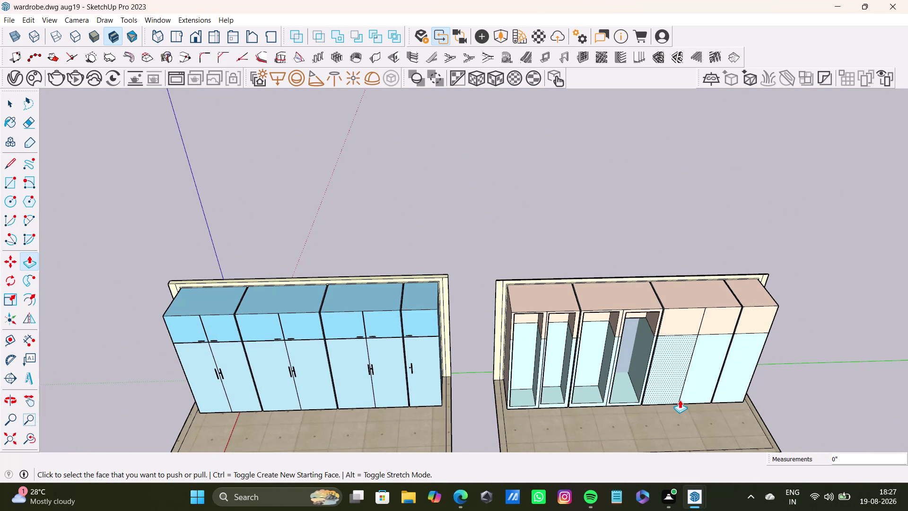
scroll(up, 3)
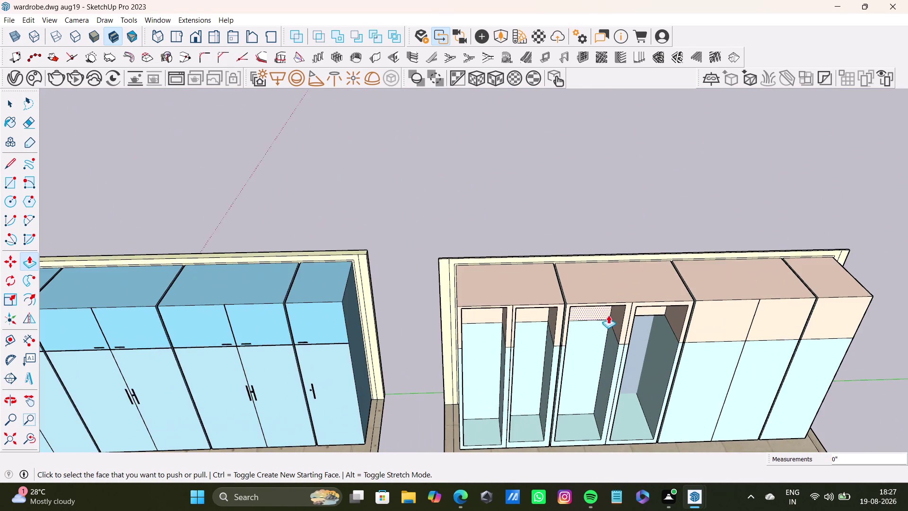
scroll(down, 3)
drag(625, 332, 629, 348)
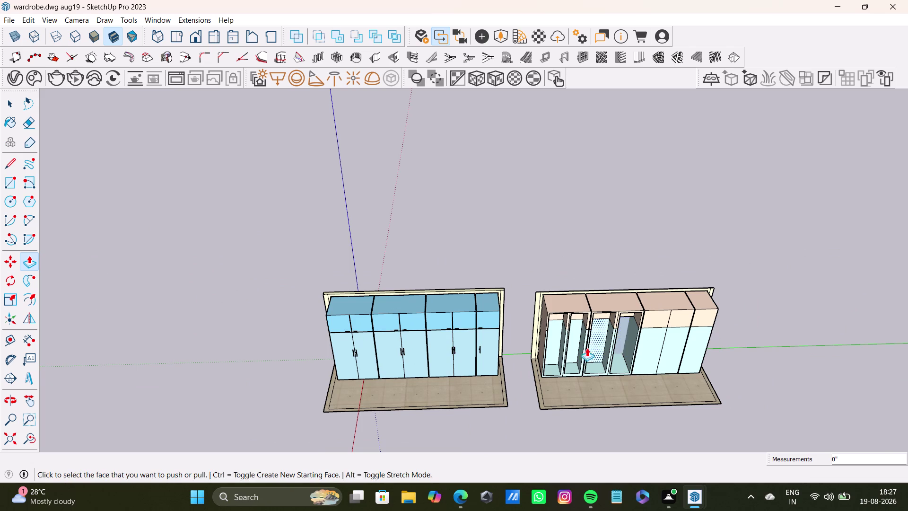
scroll(up, 3)
middle_drag(586, 335, 556, 232)
scroll(up, 3)
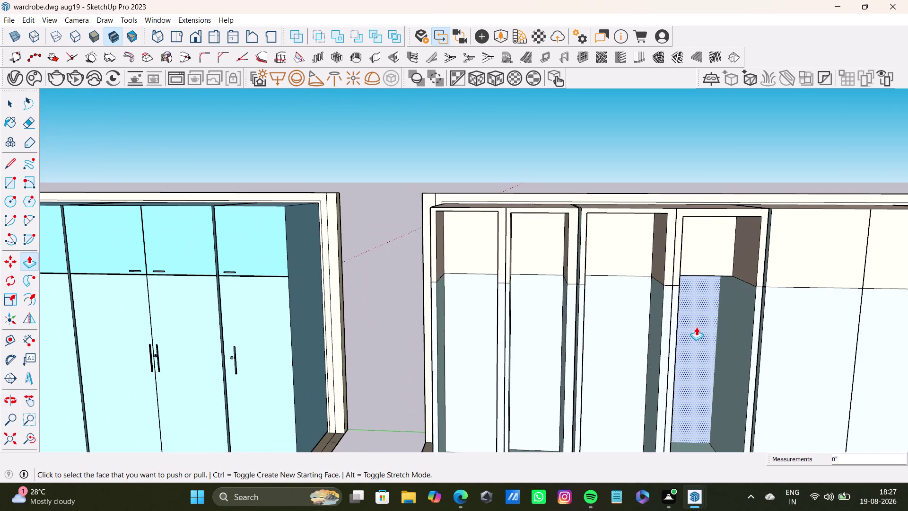
Push the fourth shutter face into the right wardrobe and deepen it.
drag(697, 325, 712, 262)
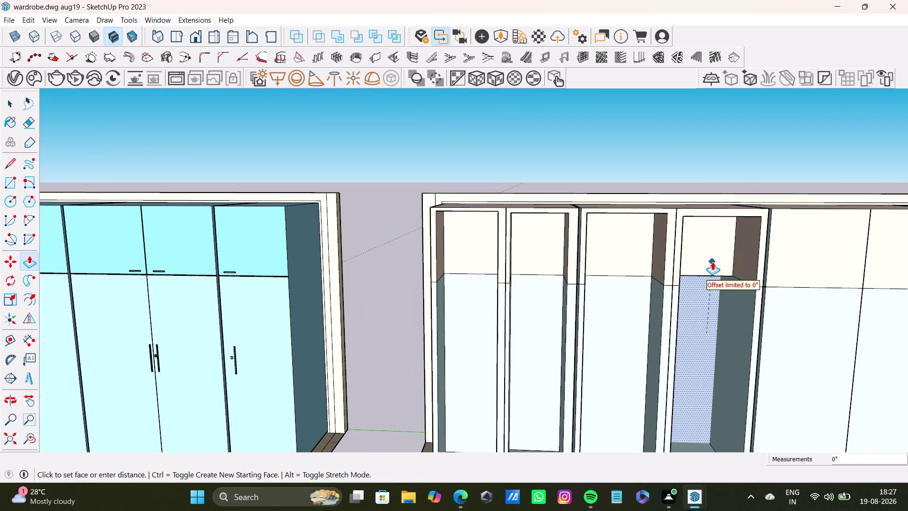
middle_drag(634, 388, 537, 298)
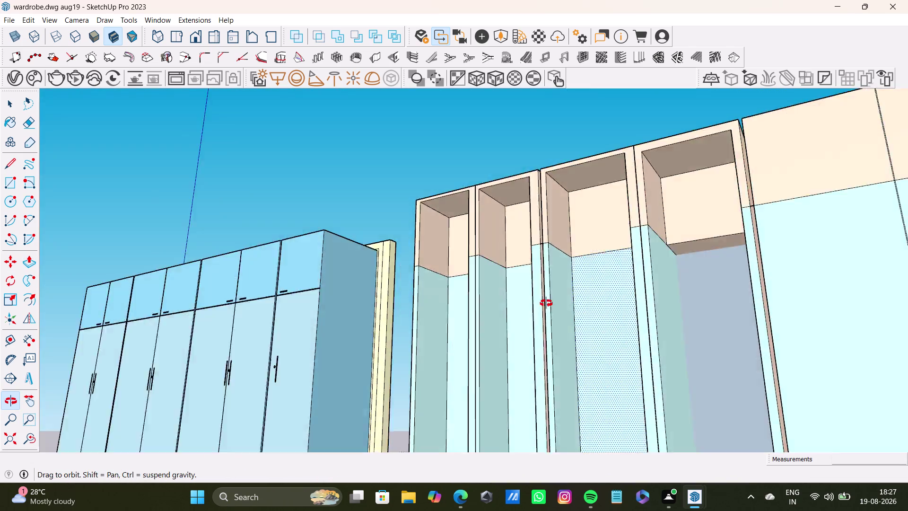
middle_drag(537, 298, 595, 316)
drag(705, 302, 706, 242)
middle_drag(682, 337, 760, 401)
middle_drag(557, 330, 672, 351)
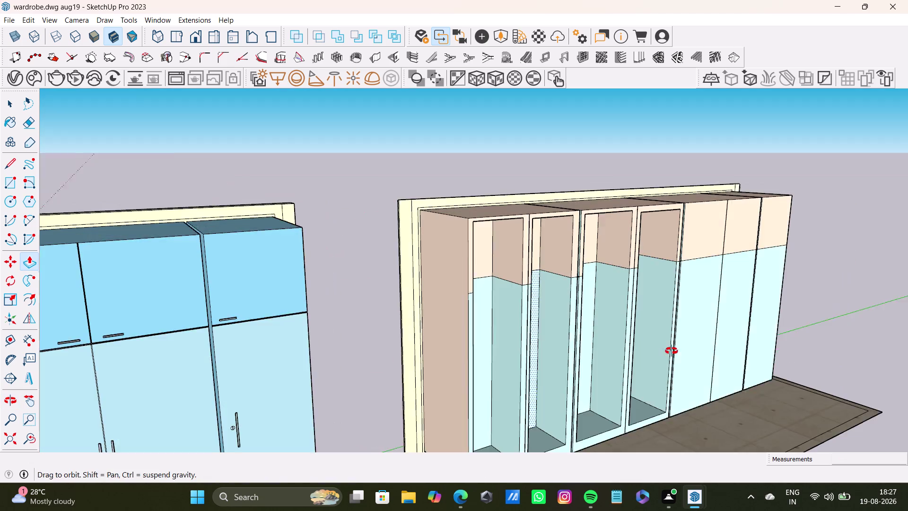
middle_drag(672, 351, 675, 359)
scroll(up, 3)
middle_drag(645, 306, 577, 301)
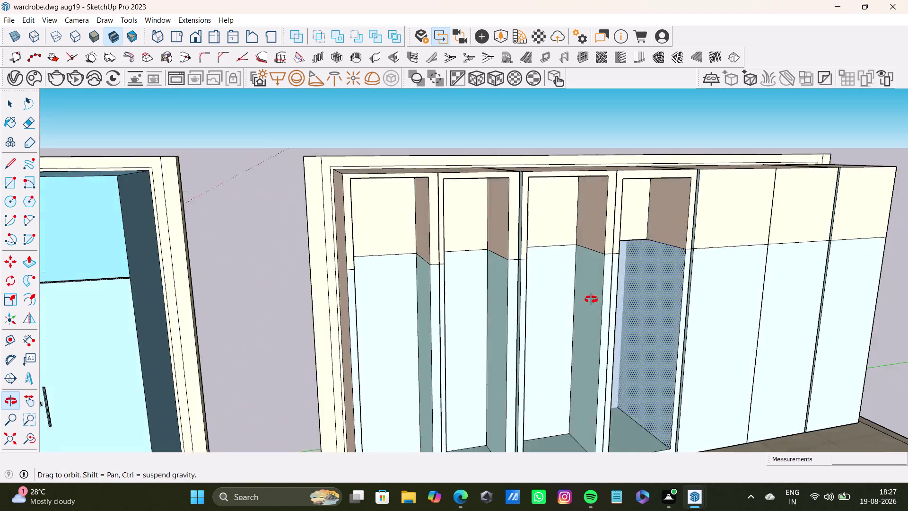
middle_drag(576, 301, 628, 323)
middle_drag(642, 301, 505, 316)
drag(616, 296, 630, 308)
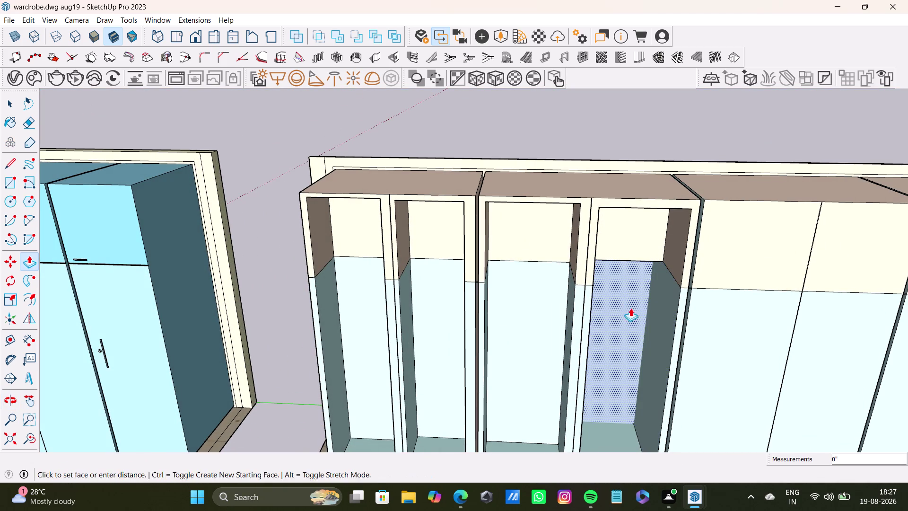
drag(630, 308, 631, 308)
Push the face above the fourth niche and orbit around the right wardrobe.
middle_drag(629, 339, 782, 358)
scroll(down, 3)
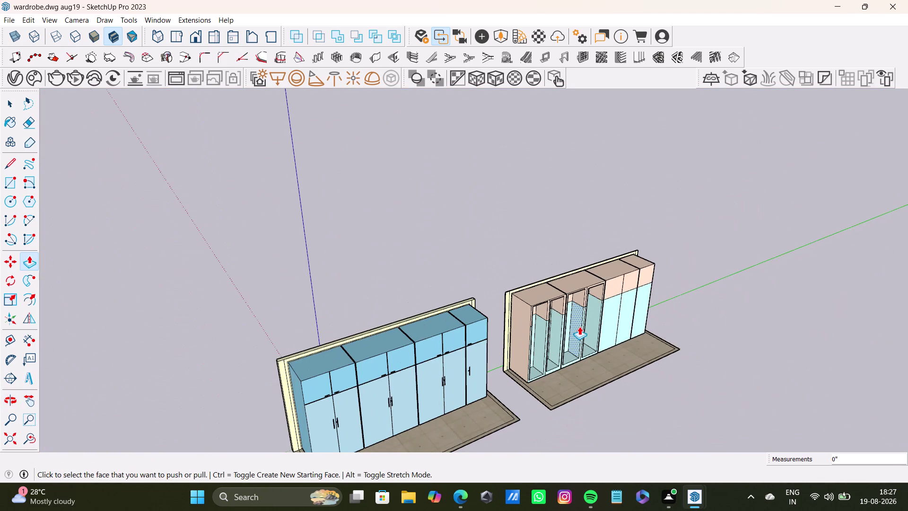
middle_drag(578, 304, 495, 264)
scroll(up, 3)
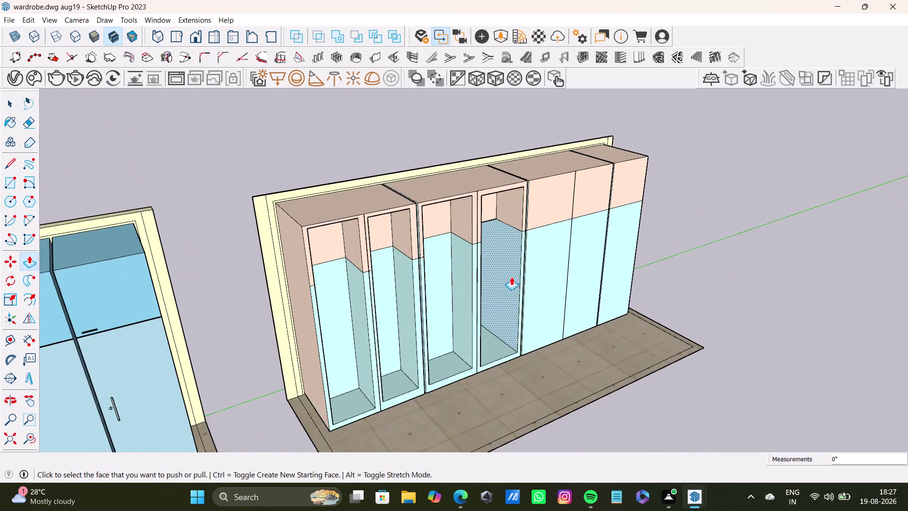
scroll(up, 3)
middle_drag(504, 269, 422, 283)
drag(484, 241, 479, 186)
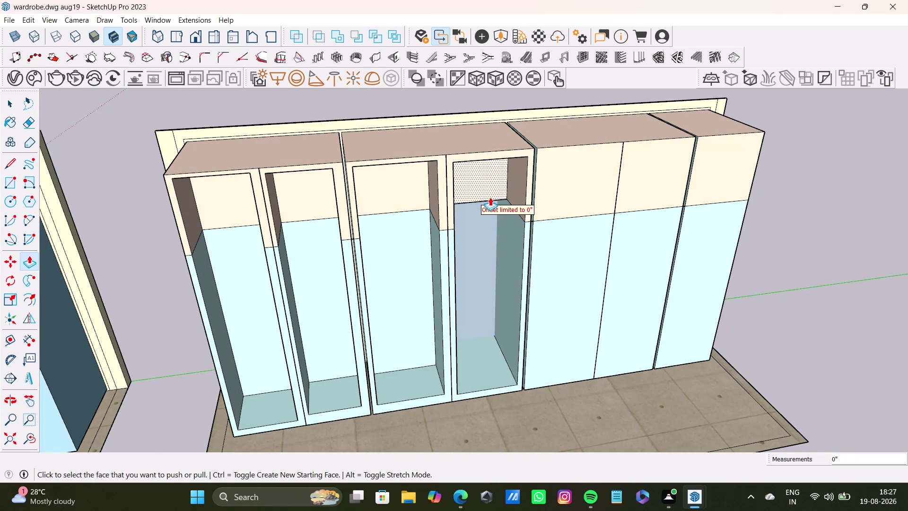
middle_drag(488, 283, 420, 300)
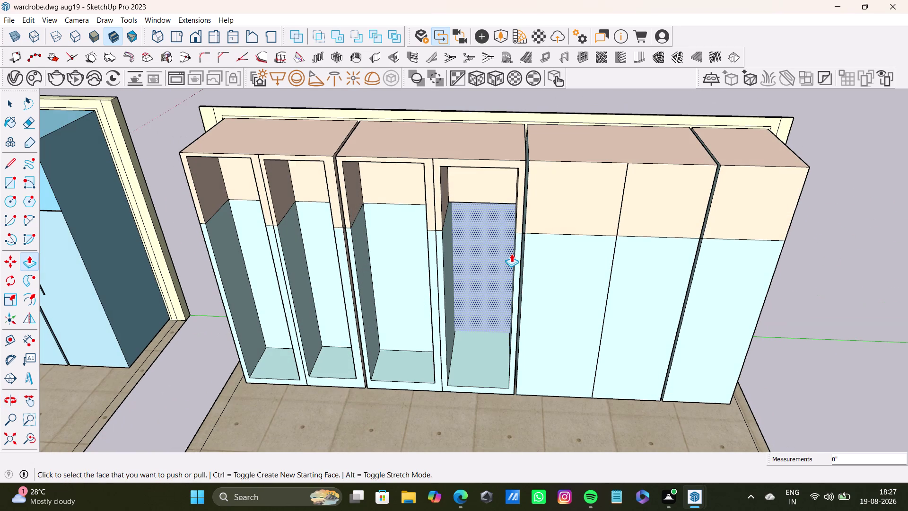
middle_drag(478, 292, 535, 268)
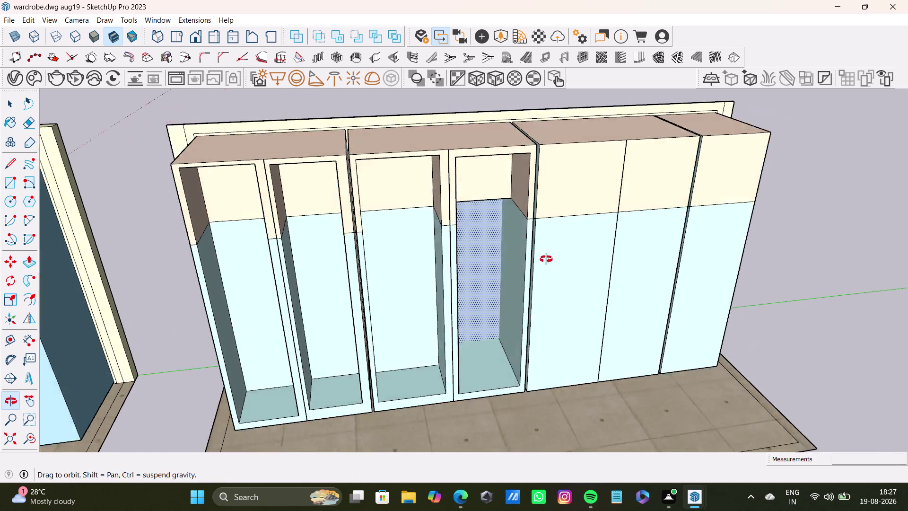
middle_drag(535, 268, 523, 156)
middle_drag(503, 242, 453, 168)
middle_drag(598, 271, 560, 369)
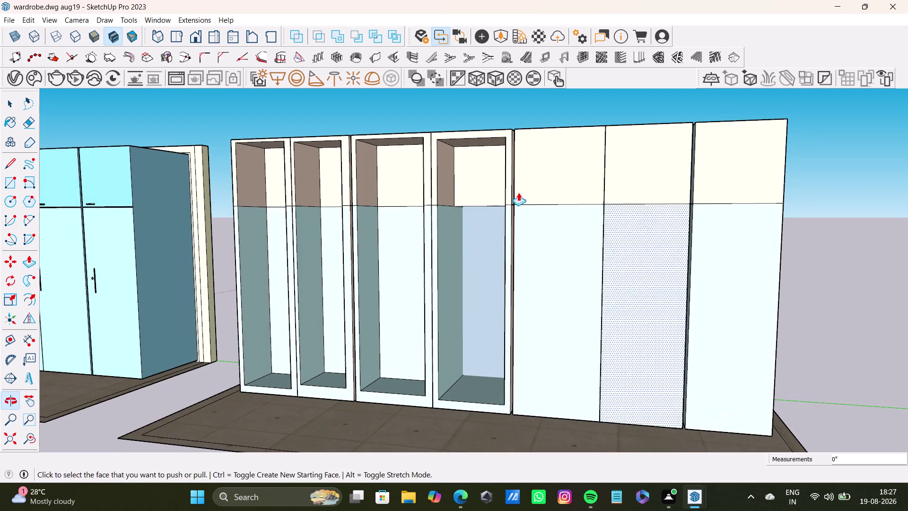
Push the fourth shutter in and fine-tune the niche to its final depth.
drag(489, 188, 501, 184)
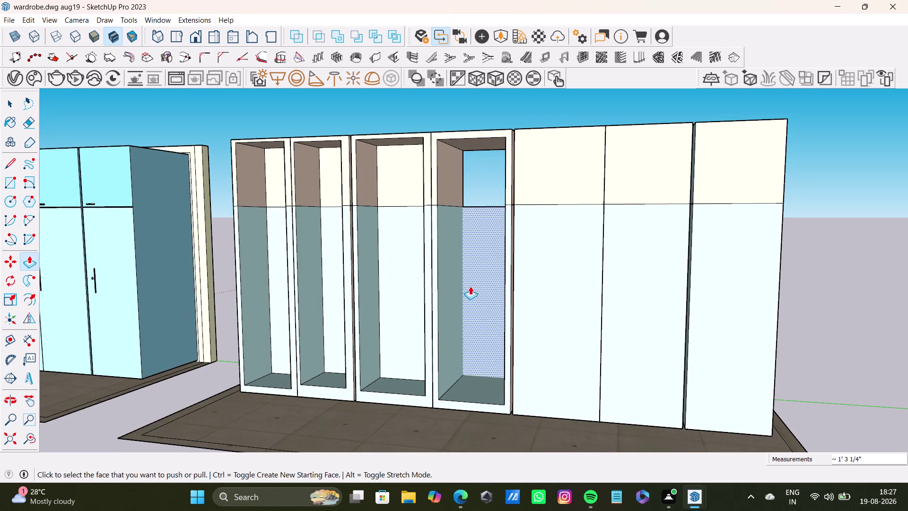
middle_drag(471, 287, 439, 364)
middle_drag(457, 306, 495, 314)
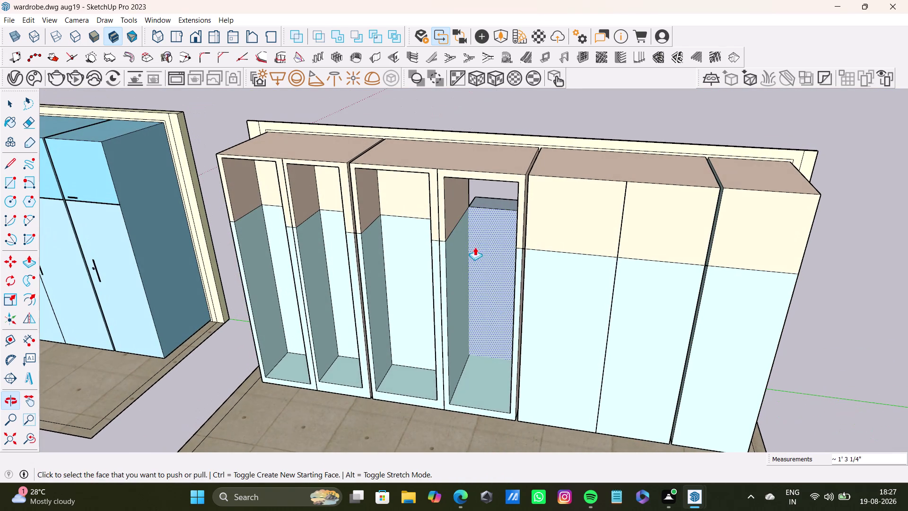
drag(481, 242, 465, 267)
middle_drag(493, 249, 519, 236)
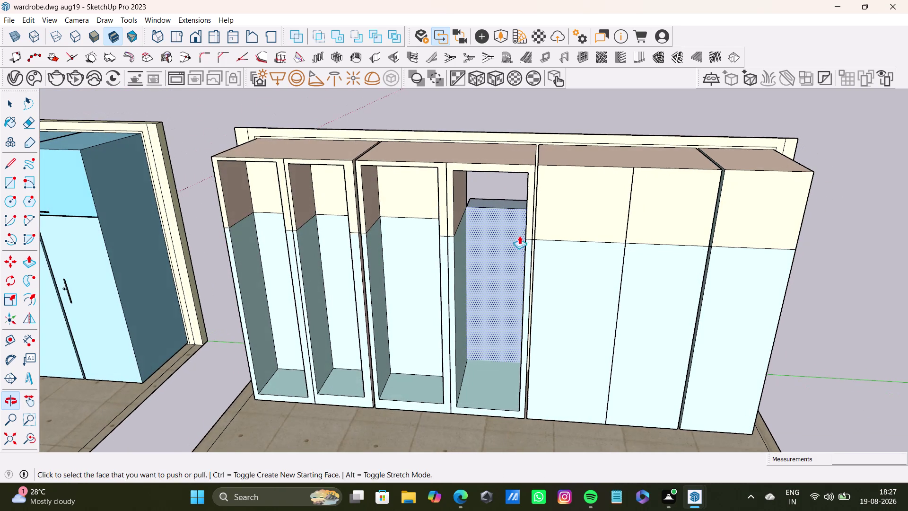
drag(503, 233, 479, 257)
middle_drag(504, 245, 441, 376)
middle_drag(477, 270, 565, 162)
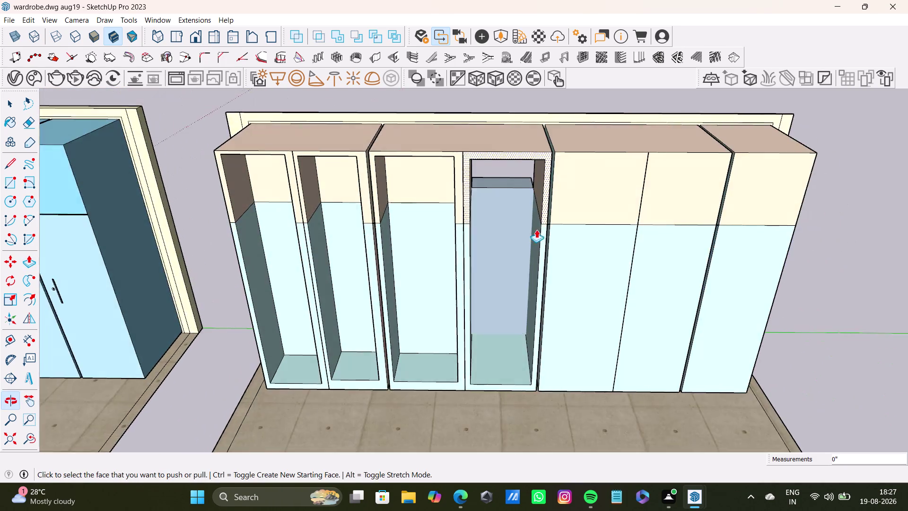
scroll(up, 3)
drag(511, 222, 530, 254)
middle_drag(460, 290, 577, 282)
middle_drag(511, 247, 471, 259)
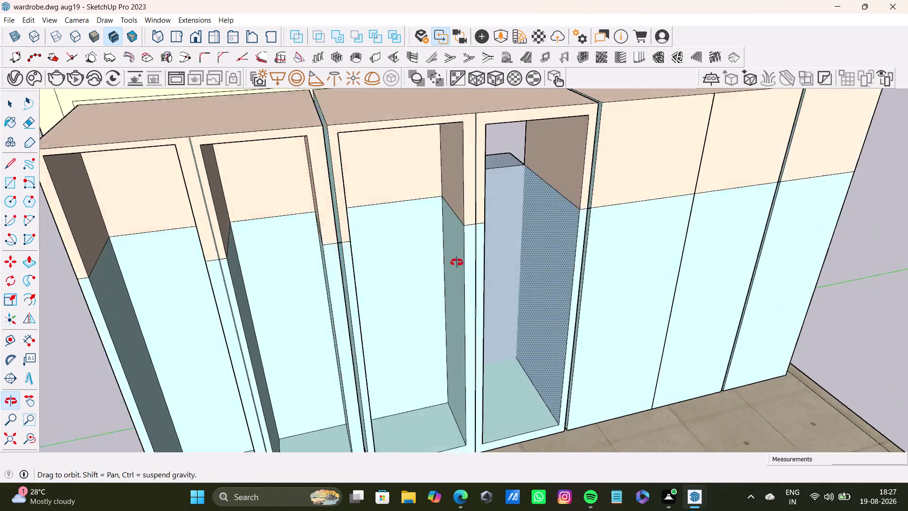
From the rear, push the fourth niche's protruding block flush with the back panel.
middle_drag(471, 259, 448, 280)
middle_drag(530, 214, 457, 269)
middle_drag(694, 224, 590, 248)
middle_drag(761, 234, 515, 250)
middle_drag(669, 232, 592, 236)
middle_drag(646, 256, 559, 239)
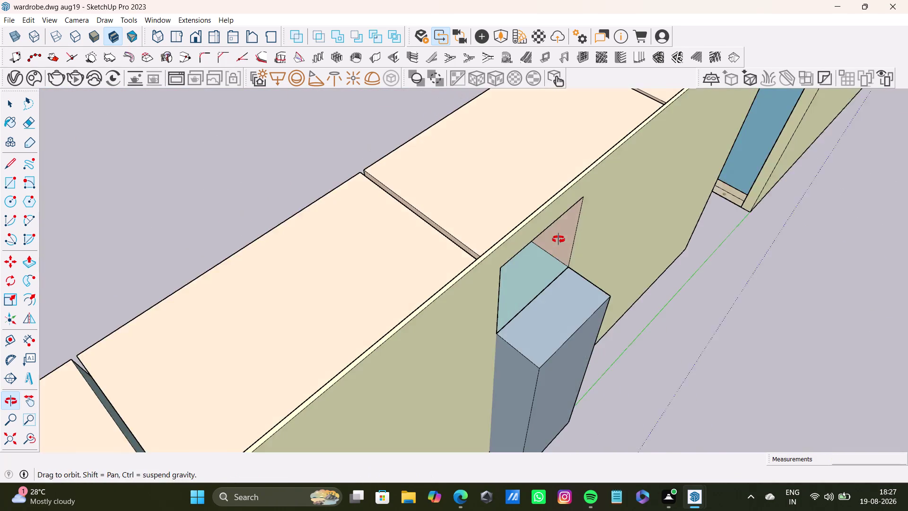
middle_drag(558, 240, 558, 224)
scroll(down, 3)
middle_drag(767, 341, 730, 230)
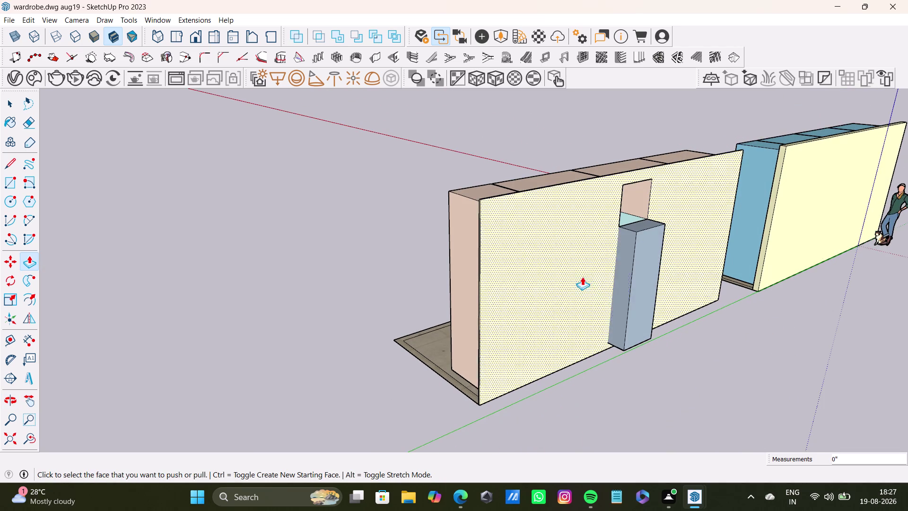
drag(640, 277, 620, 270)
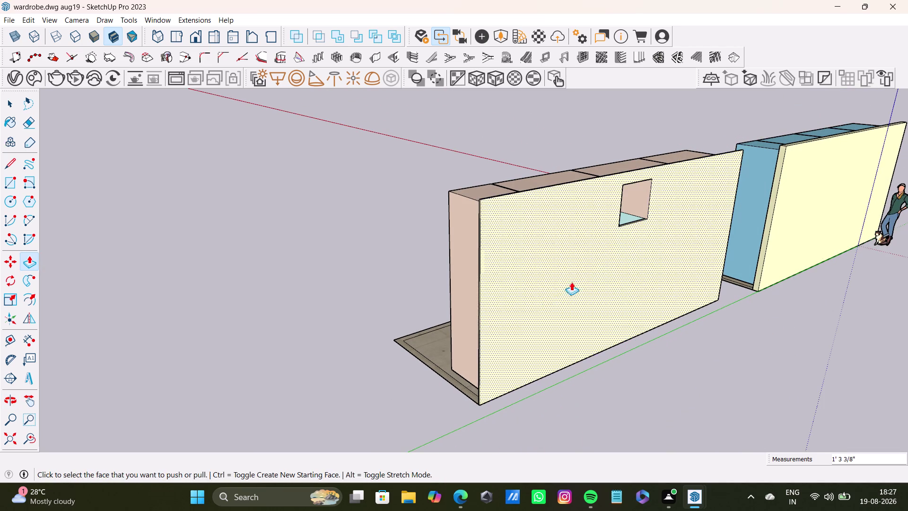
middle_drag(635, 330, 749, 342)
middle_drag(544, 309, 794, 349)
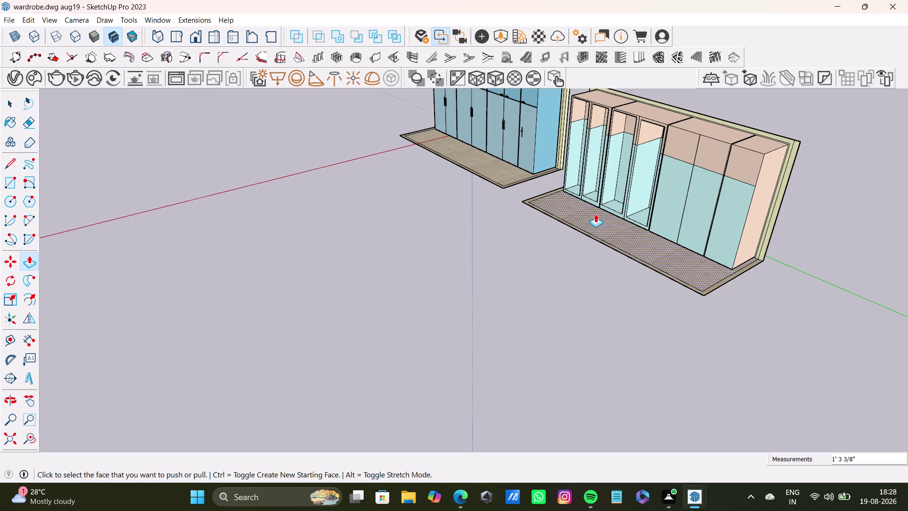
Zoom and orbit in close to the fourth niche's upper section.
scroll(up, 3)
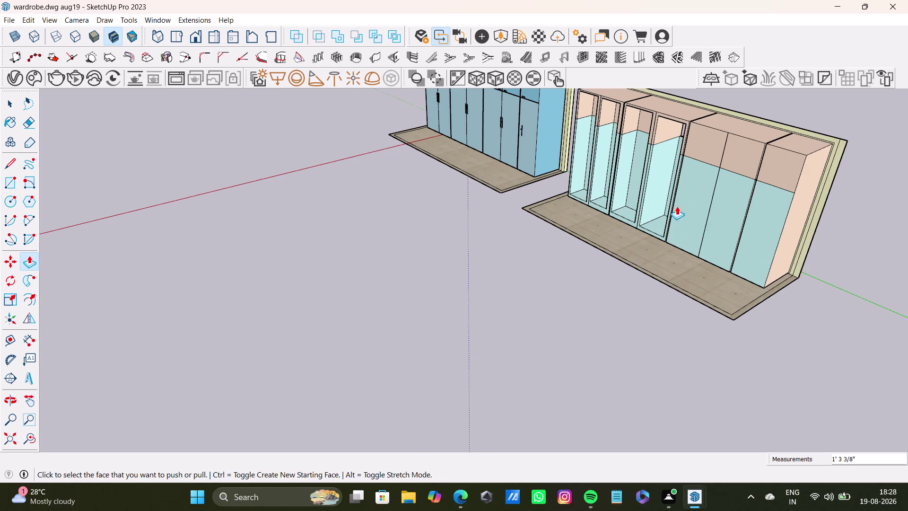
scroll(up, 3)
middle_drag(668, 175, 788, 187)
scroll(down, 3)
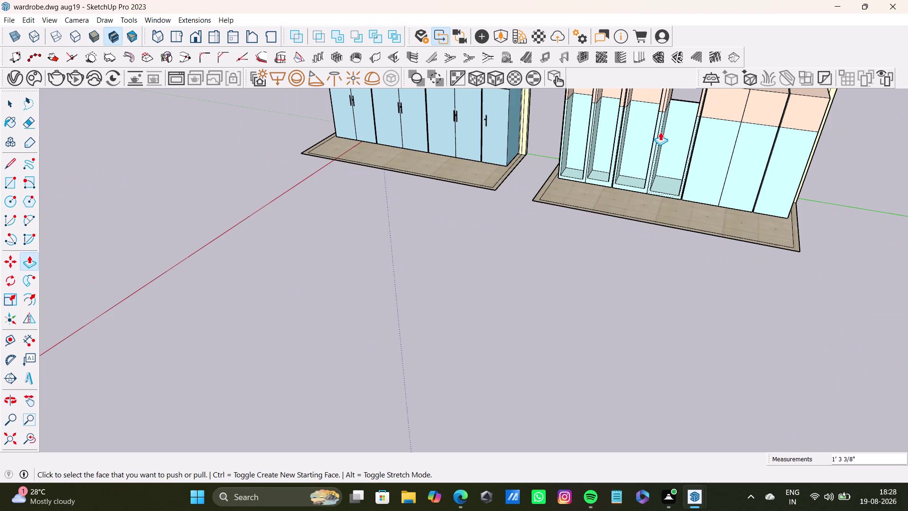
middle_drag(661, 133, 637, 247)
scroll(up, 3)
middle_drag(656, 223, 640, 163)
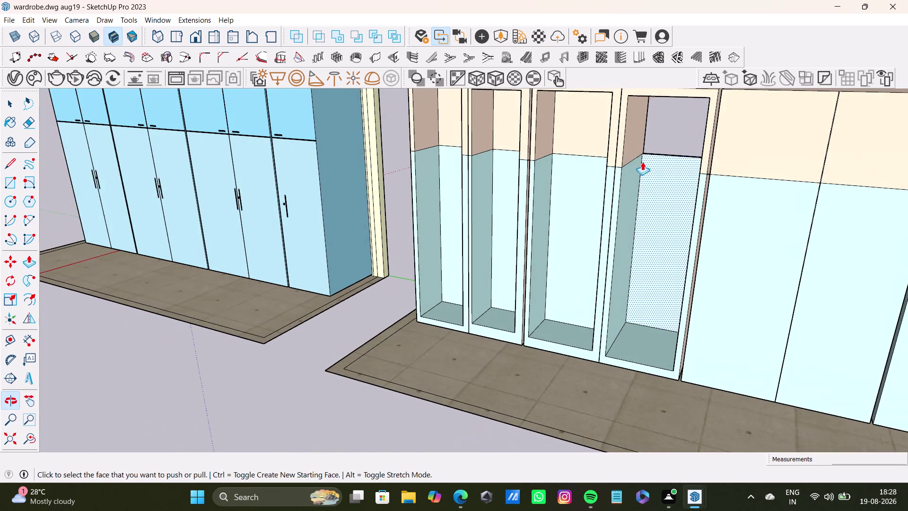
drag(636, 130, 709, 143)
middle_drag(662, 196, 652, 148)
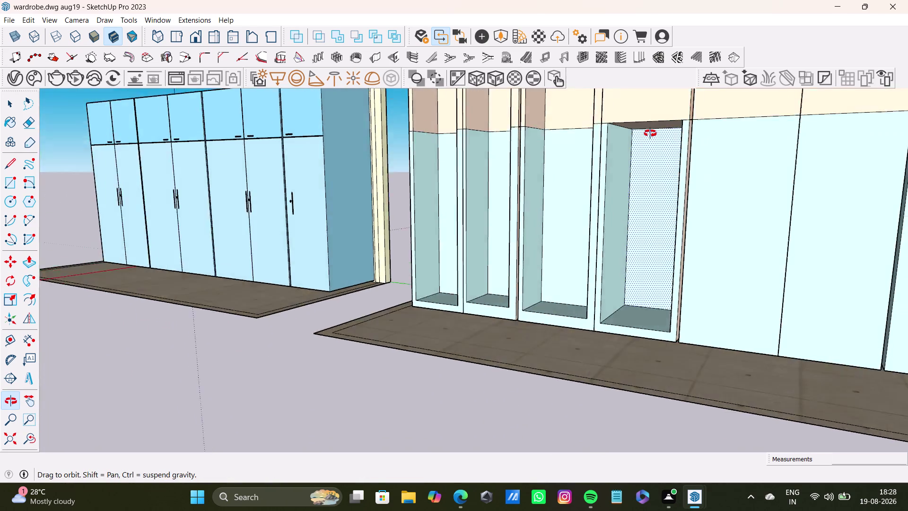
middle_drag(652, 148, 654, 234)
Bring the face above the fourth niche flush with the neighbouring upper shutters.
drag(642, 182, 660, 169)
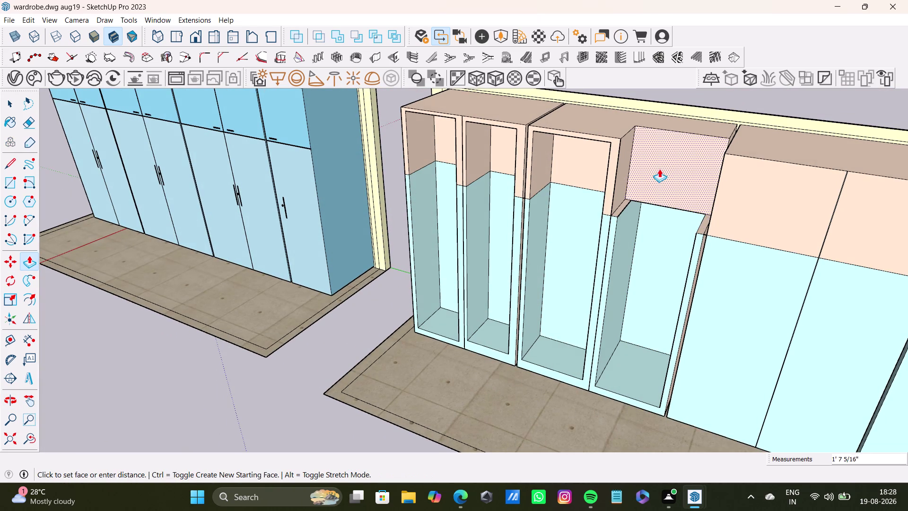
drag(660, 169, 630, 170)
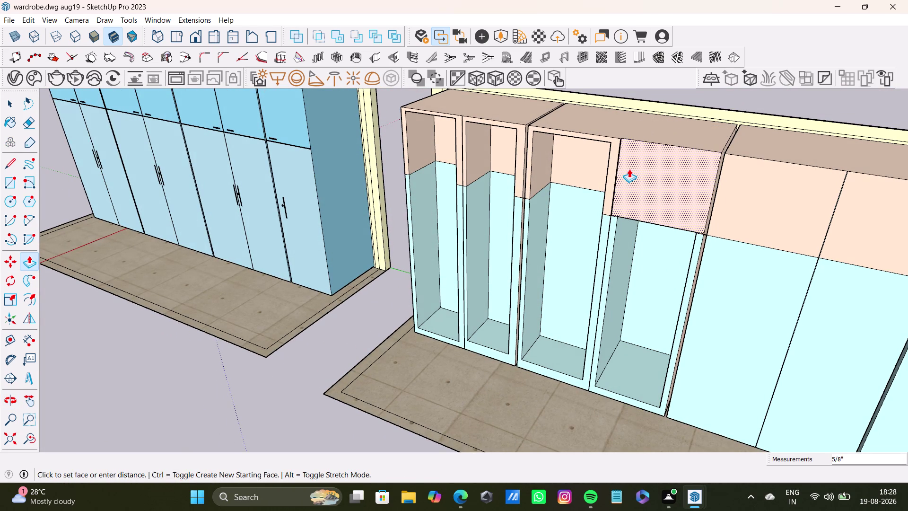
drag(630, 170, 629, 169)
middle_drag(650, 241, 674, 238)
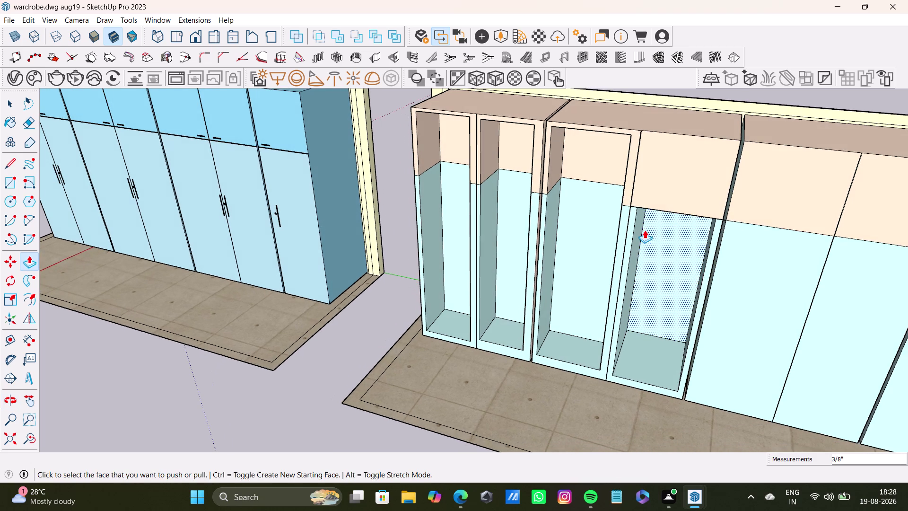
middle_drag(642, 231, 594, 314)
middle_drag(621, 323, 657, 250)
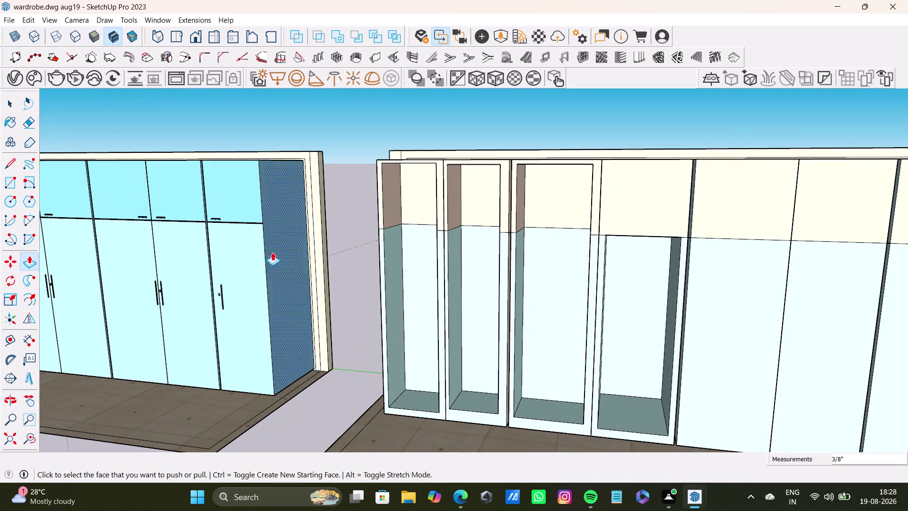
click(10, 179)
Draw a rectangle across the fourth column's upper section.
scroll(up, 3)
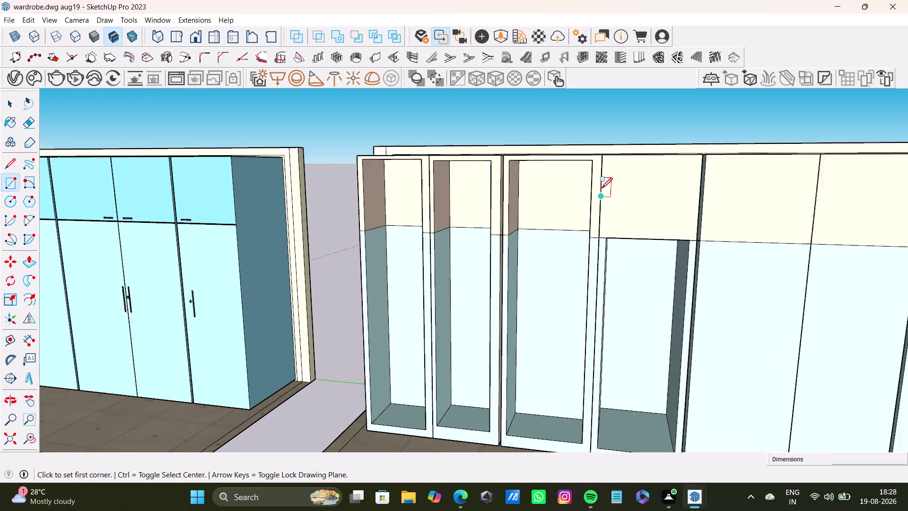
click(607, 241)
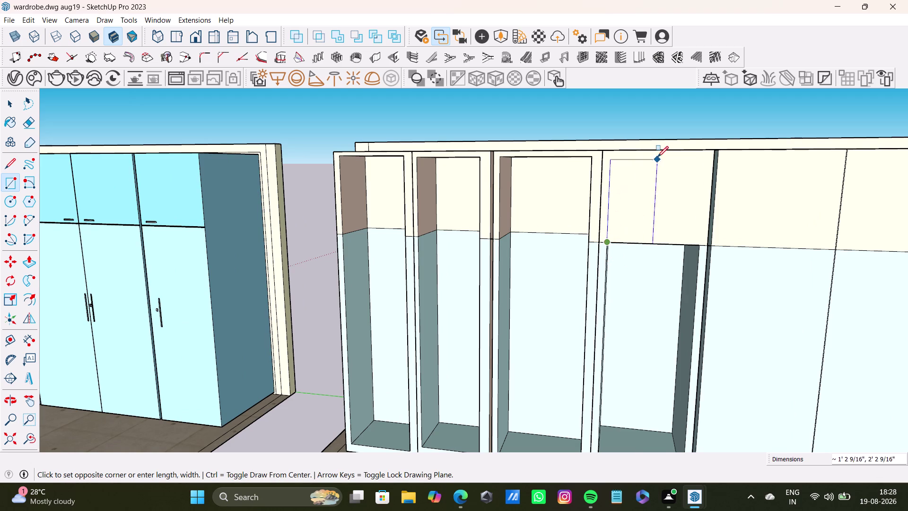
click(708, 158)
middle_drag(656, 271, 600, 341)
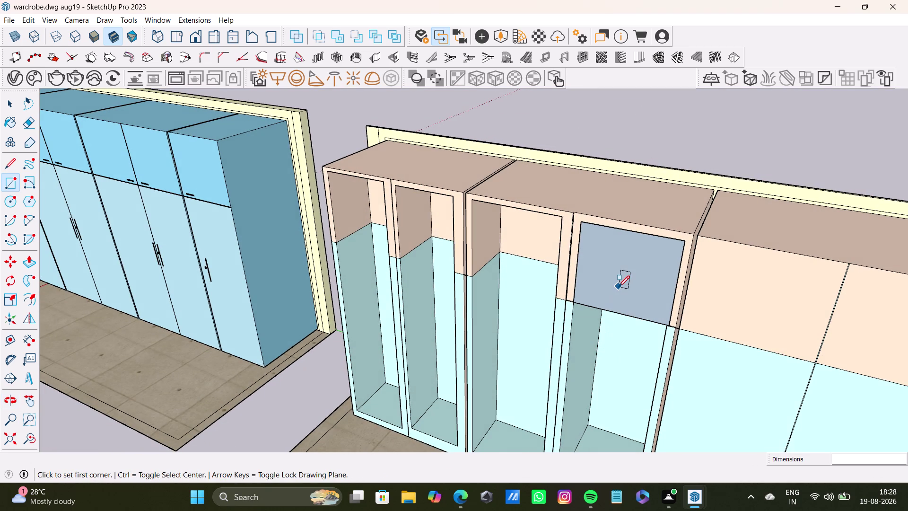
Select the new rectangle face and push/pull it on the fourth column.
key(space)
click(619, 287)
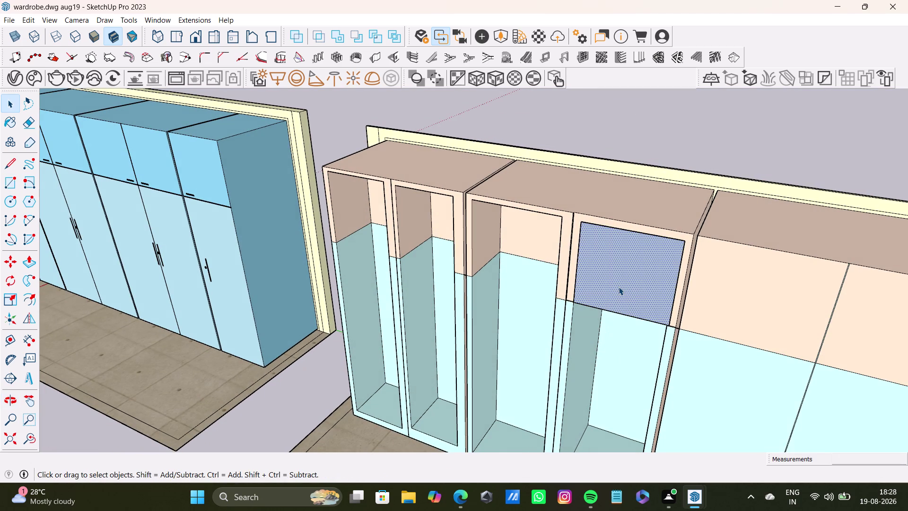
key(p)
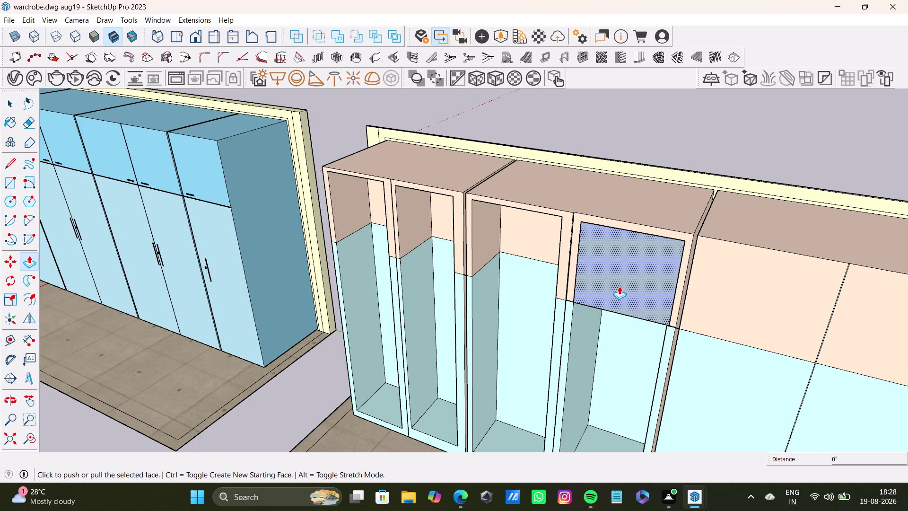
drag(620, 286, 636, 270)
drag(638, 270, 646, 249)
middle_drag(590, 297, 594, 306)
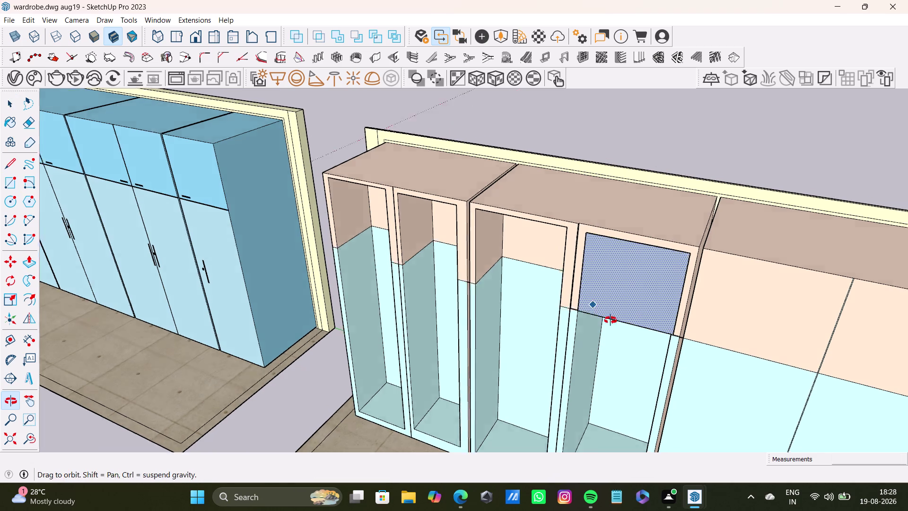
middle_drag(594, 306, 692, 328)
Orbit and zoom out to review both wardrobes from the front.
scroll(down, 3)
drag(696, 281, 688, 261)
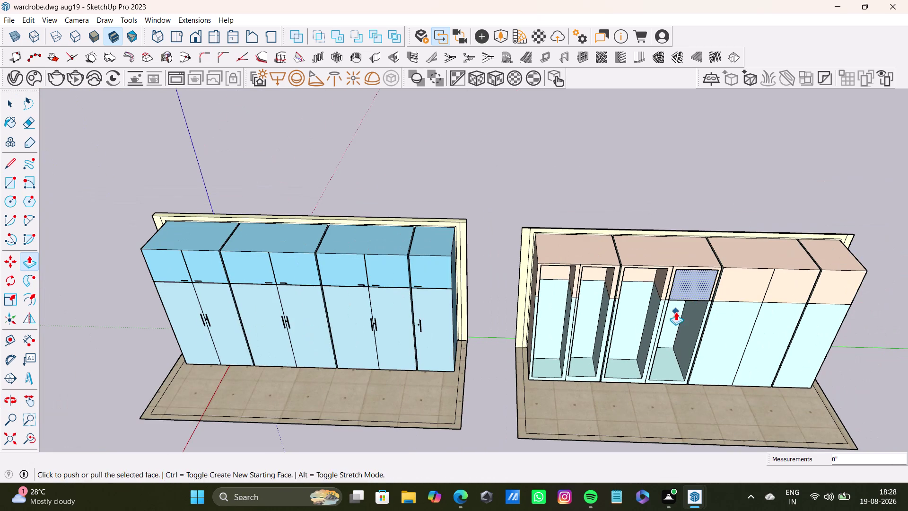
middle_drag(658, 318, 487, 214)
scroll(down, 3)
middle_drag(604, 300, 735, 294)
scroll(down, 3)
scroll(up, 3)
scroll(down, 3)
middle_drag(657, 322, 701, 308)
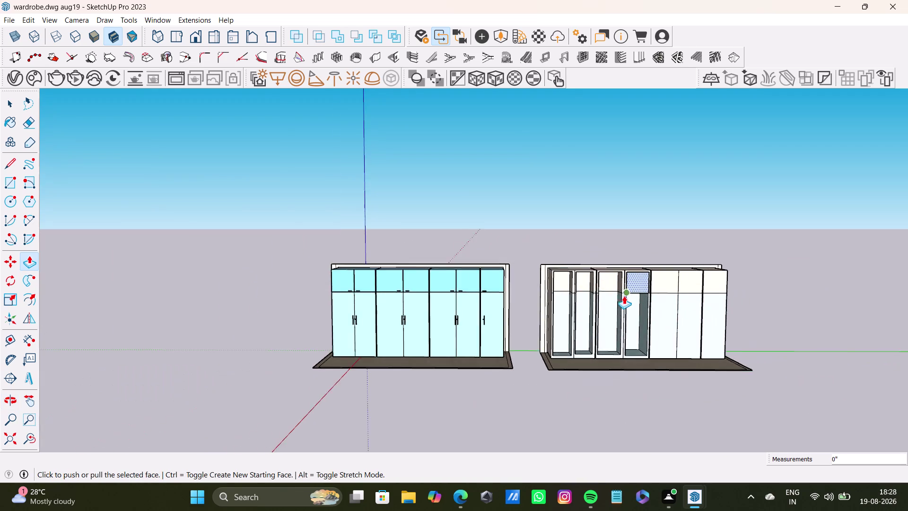
Zoom and orbit to frame the right wardrobe's fourth unit.
scroll(up, 3)
key(ctrl+z)
key(z)
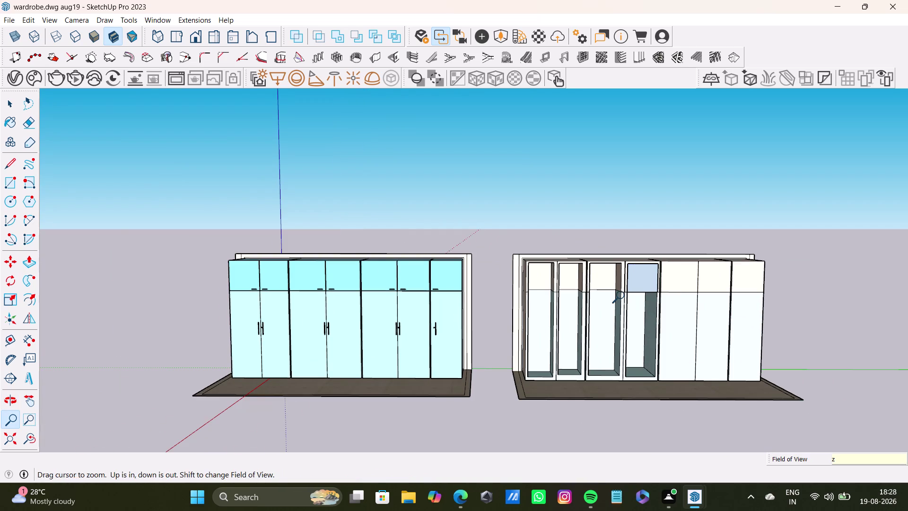
key(ctrl+z)
key(ctrl+z)
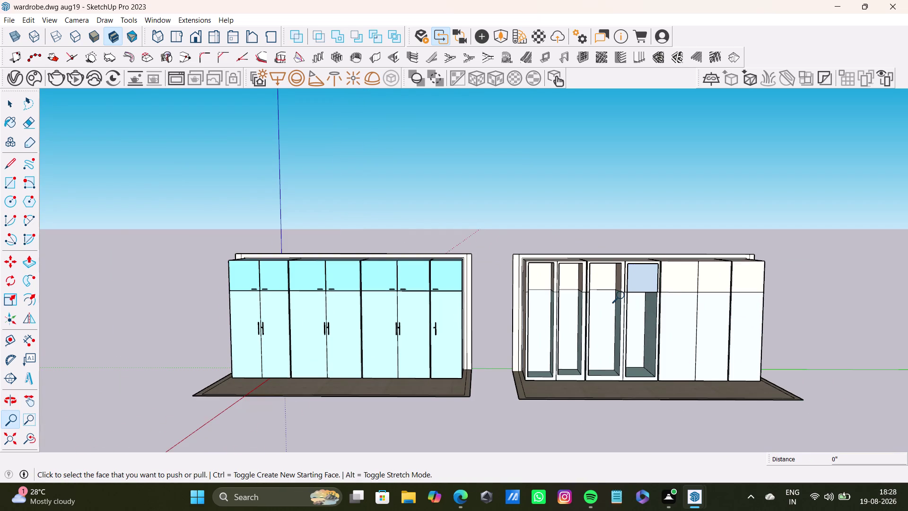
scroll(up, 3)
middle_drag(642, 294, 620, 391)
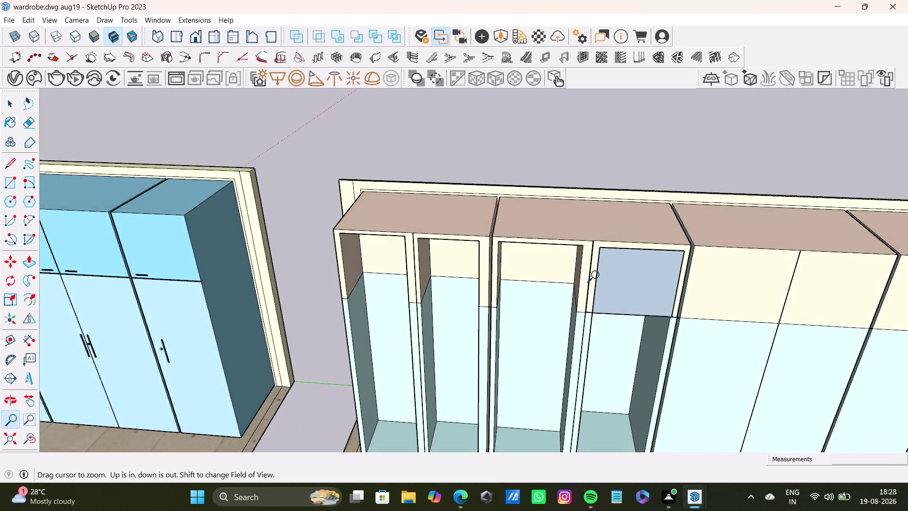
scroll(up, 3)
scroll(down, 3)
middle_drag(668, 308, 647, 310)
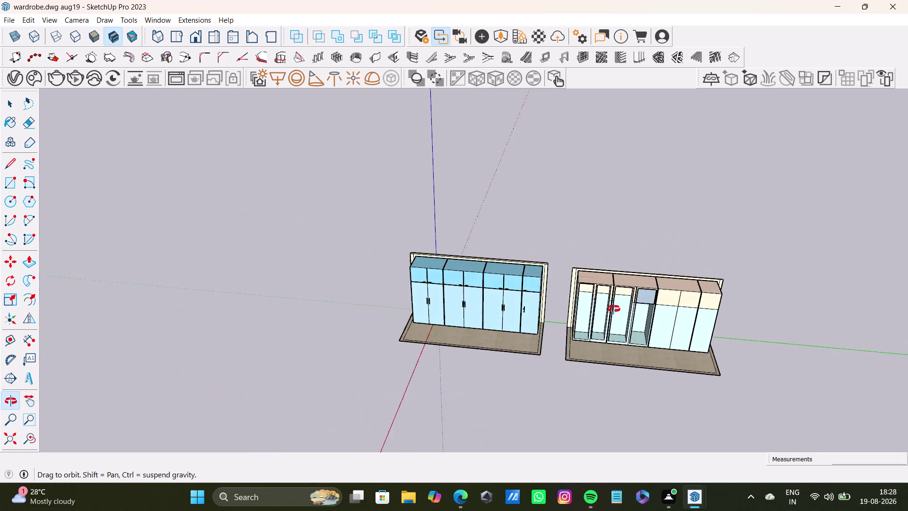
middle_drag(646, 310, 571, 263)
scroll(up, 3)
scroll(down, 3)
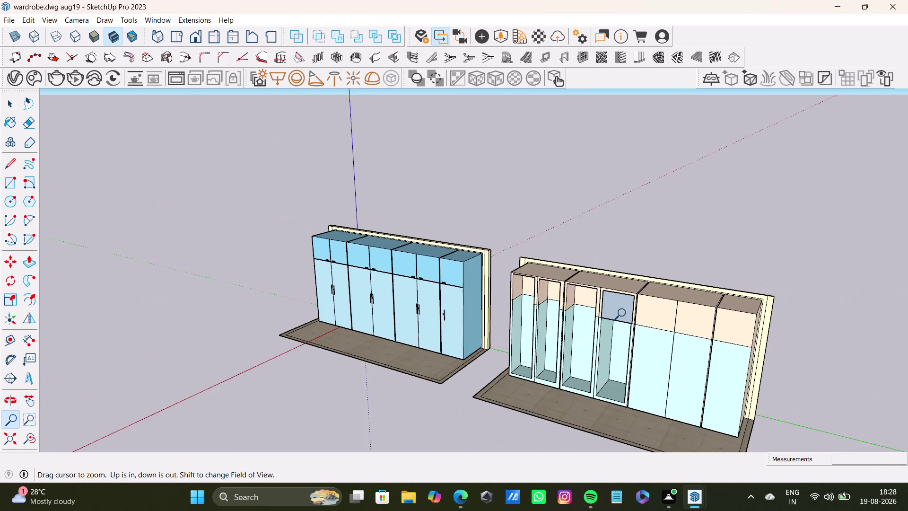
scroll(up, 3)
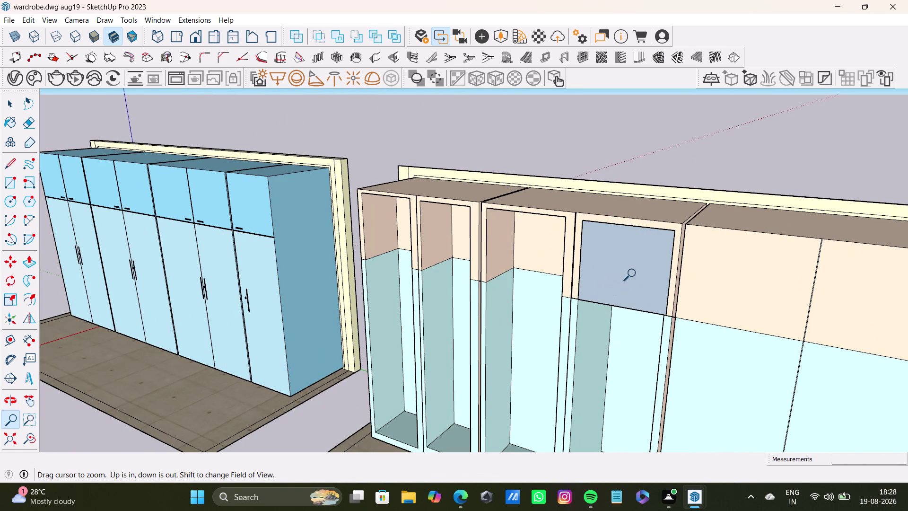
Push the fourth unit's upper shutter inward by a typed depth, forming an open niche.
click(634, 274)
key(ctrl+z)
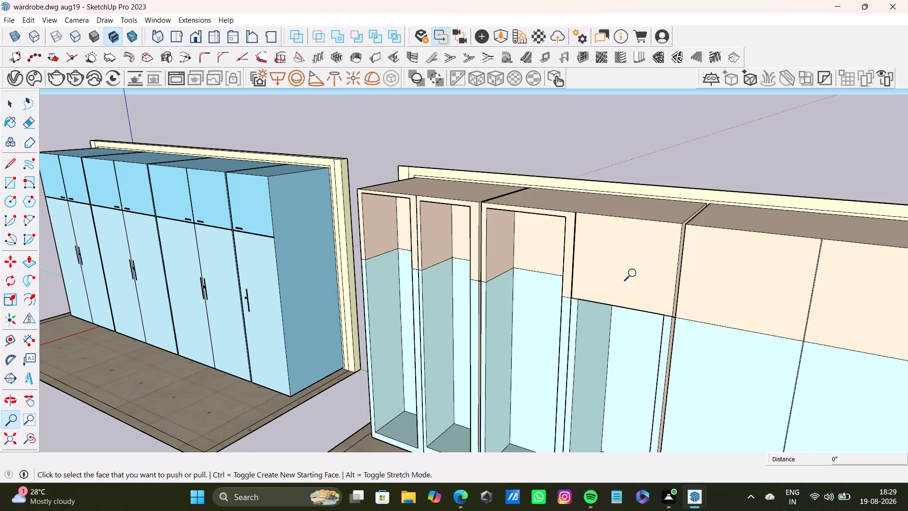
key(ctrl+z)
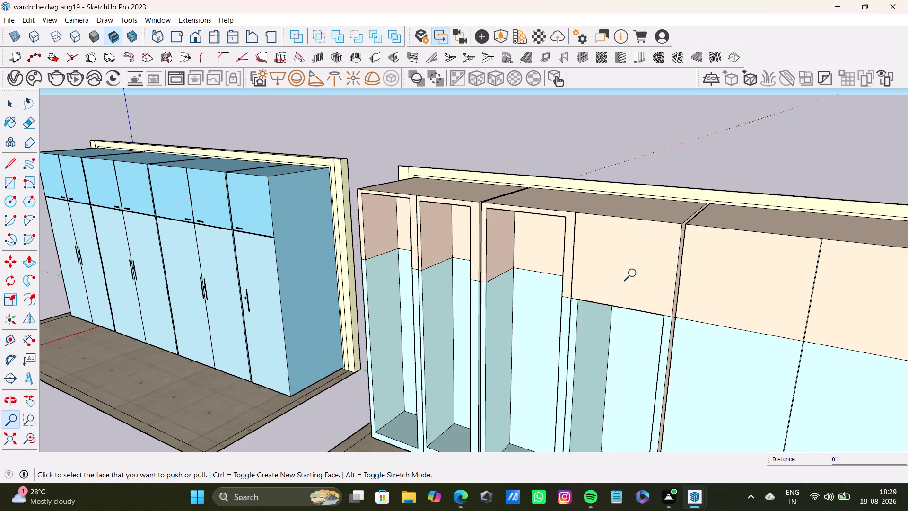
key(z)
key(ctrl+z)
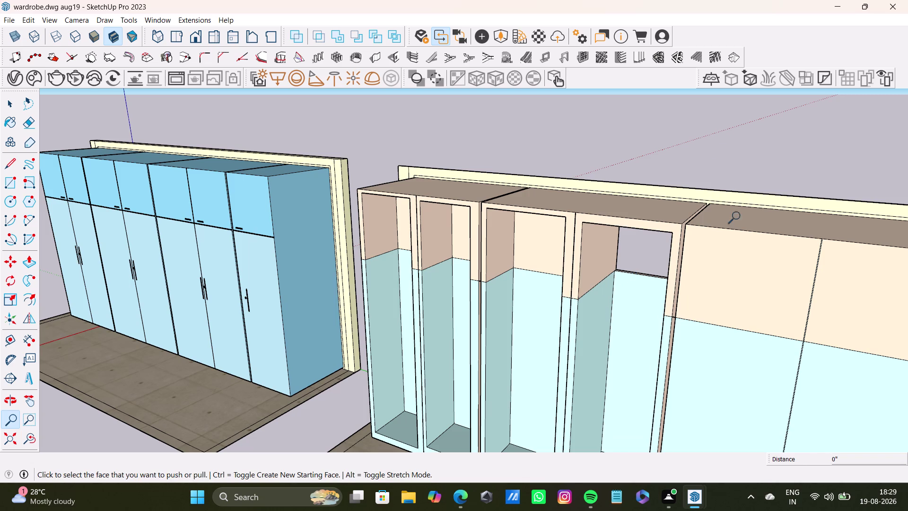
scroll(up, 3)
scroll(up, 3)
middle_drag(651, 271, 712, 270)
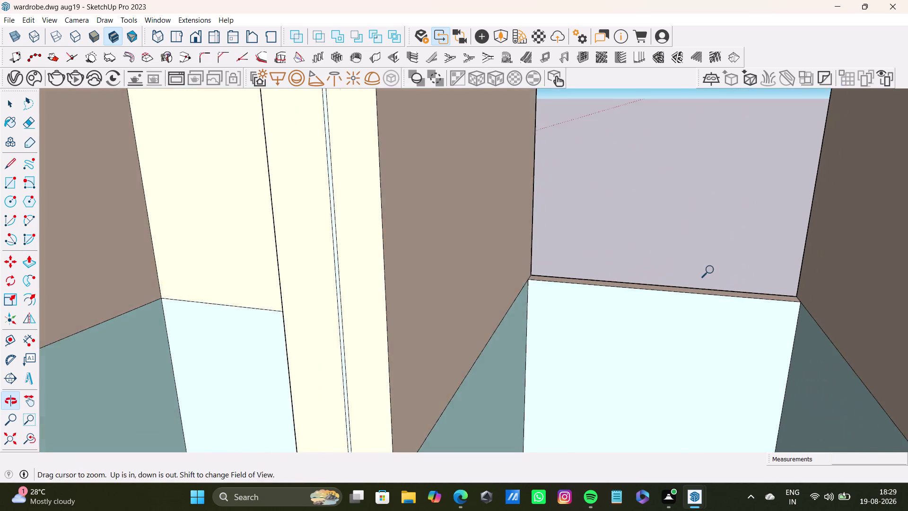
Orbit inside the upper niche to inspect the hole behind it.
scroll(down, 3)
scroll(up, 3)
middle_drag(683, 268, 611, 217)
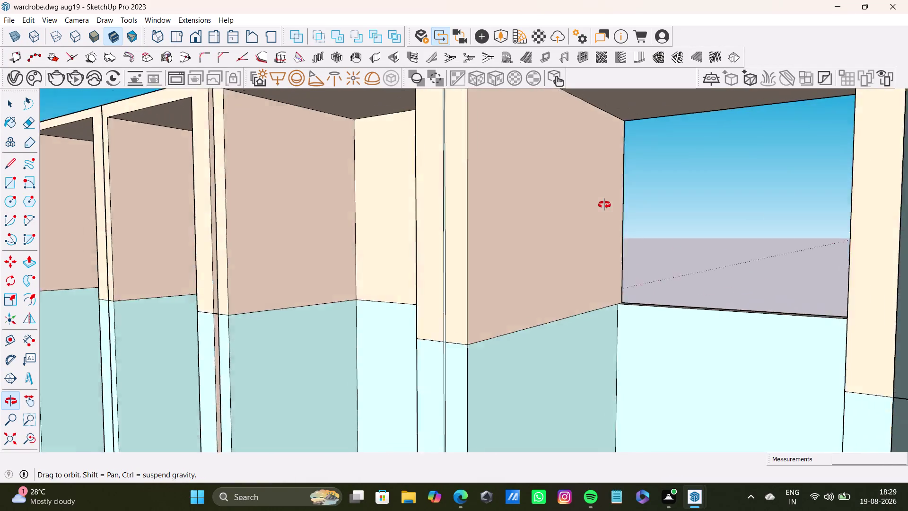
middle_drag(611, 217, 639, 143)
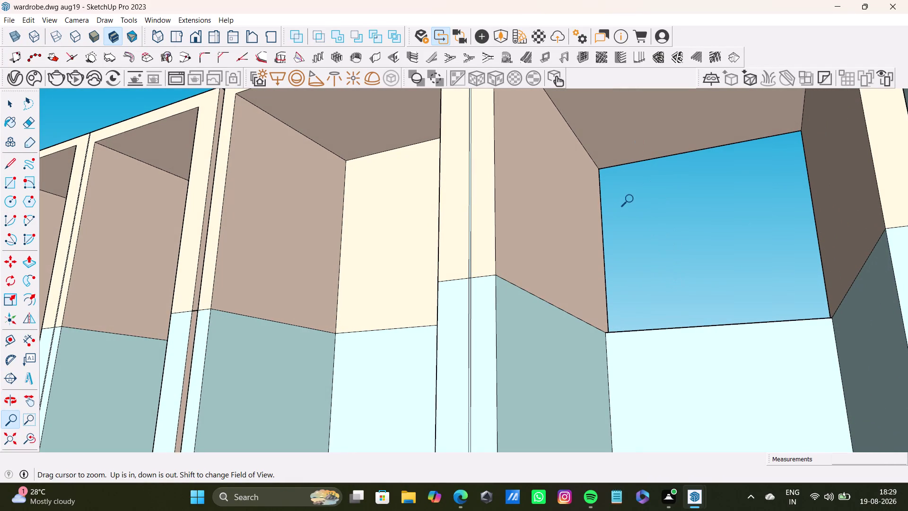
middle_drag(670, 335, 687, 436)
scroll(down, 3)
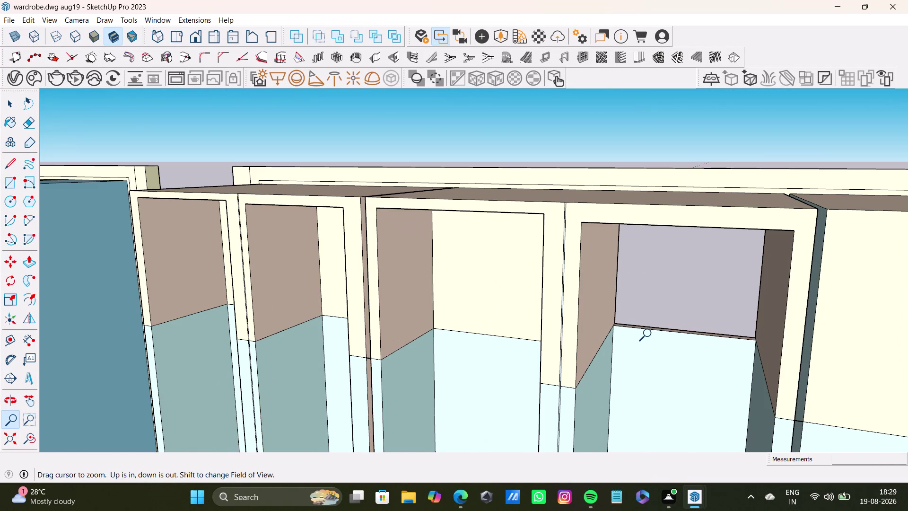
Push/pull the niche face by a typed distance to fill the back opening.
key(ctrl+z)
key(z)
key(ctrl+z)
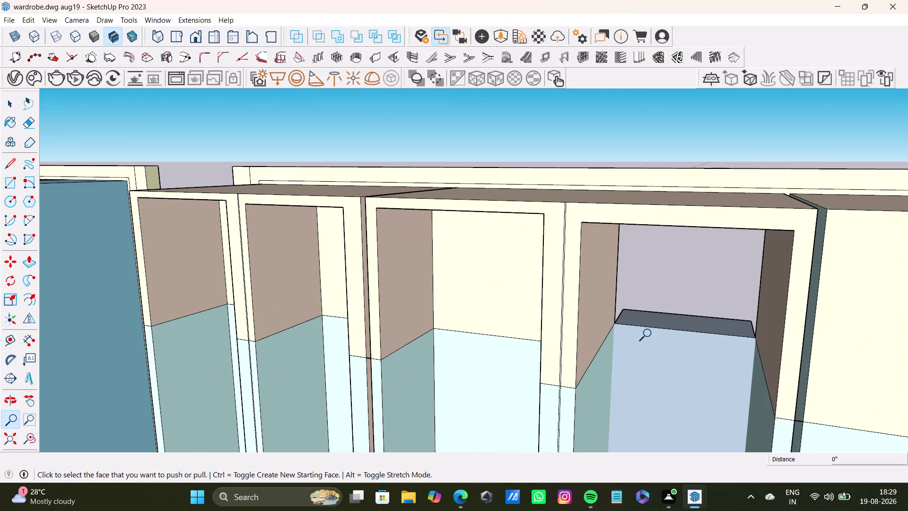
key(z)
key(z)
key(ctrl+z)
key(ctrl+z)
key(ctrl+z)
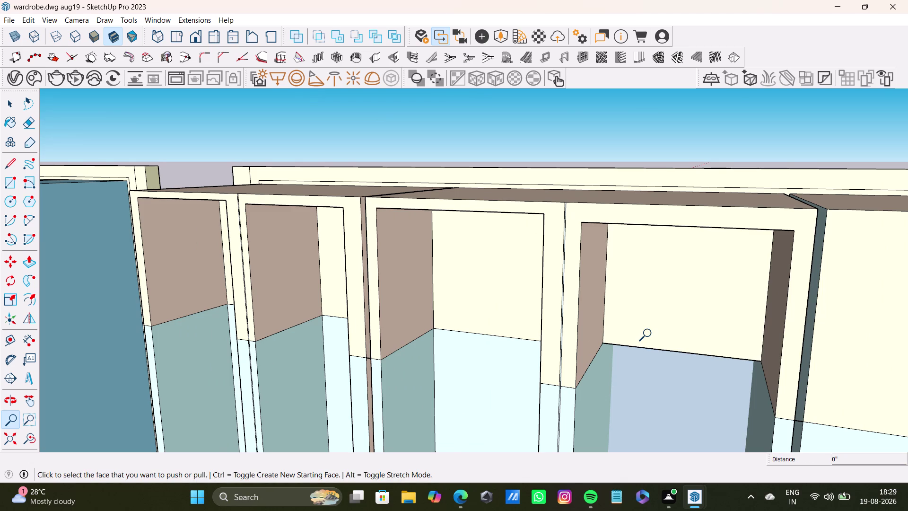
Zoom out and orbit above to view both wardrobes.
key(ctrl+z)
key(ctrl+z)
key(ctrl+z)
key(z)
key(z)
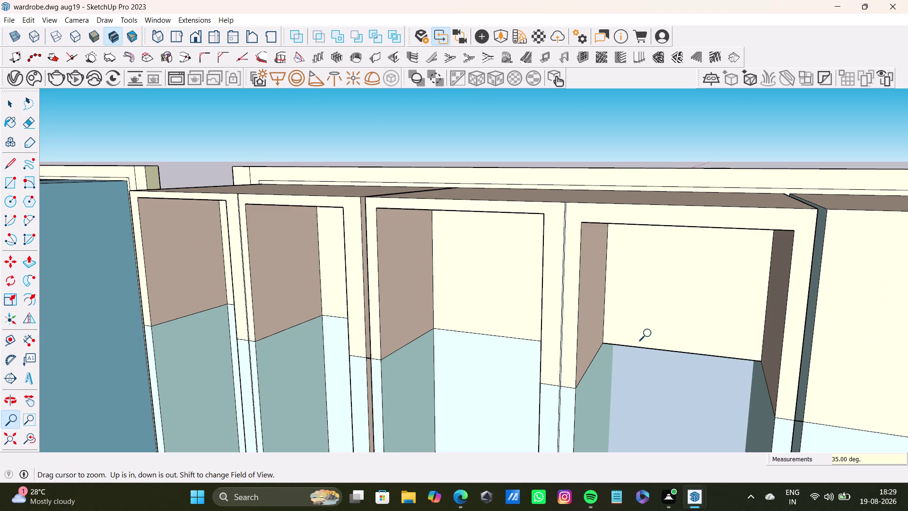
scroll(down, 3)
middle_drag(659, 340, 630, 254)
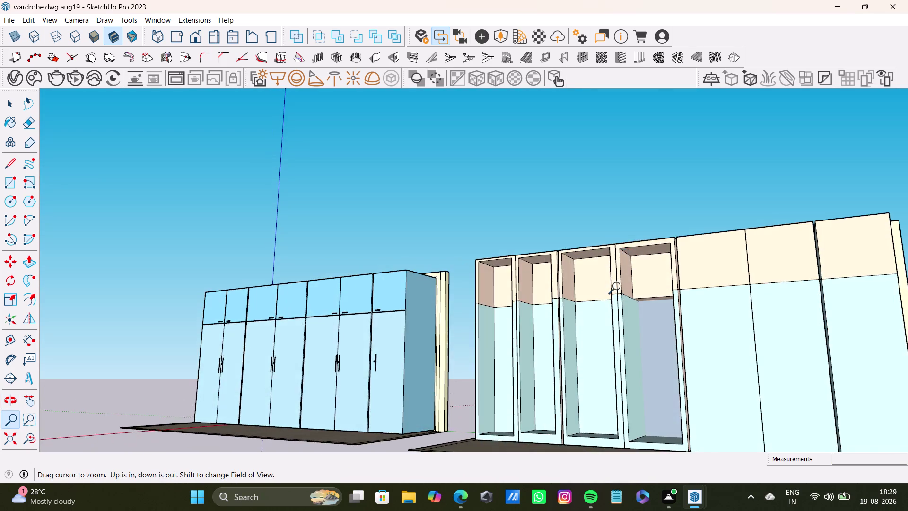
scroll(up, 3)
middle_drag(647, 315, 751, 408)
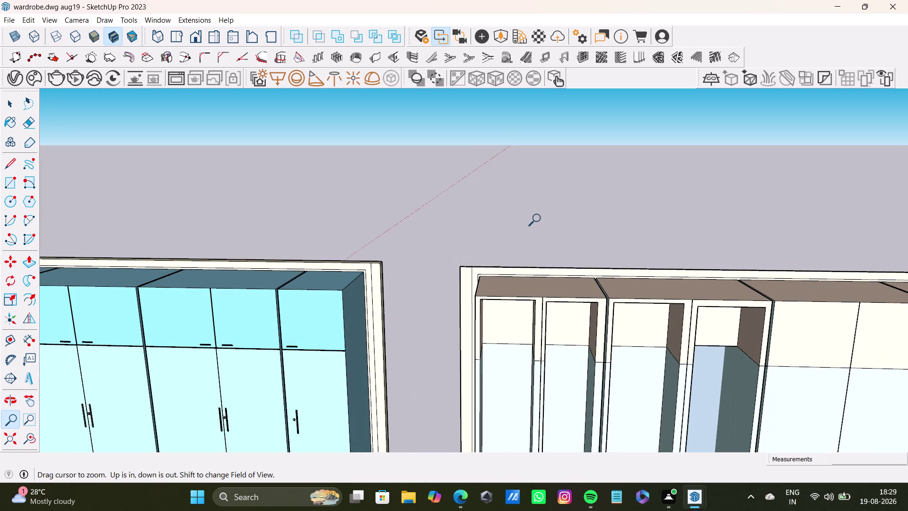
key(space)
scroll(down, 3)
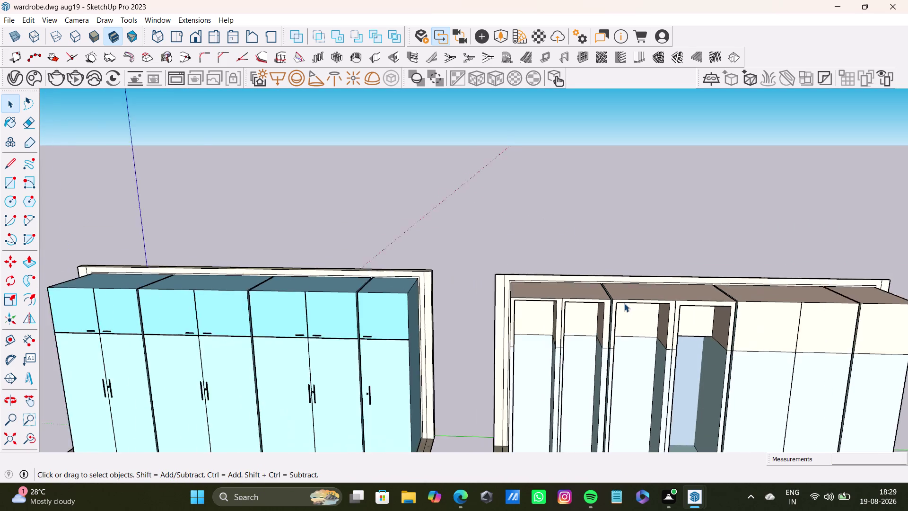
scroll(down, 3)
middle_drag(661, 305, 572, 311)
scroll(up, 3)
middle_drag(642, 354, 559, 205)
middle_drag(618, 255, 708, 338)
scroll(up, 3)
middle_drag(590, 196, 653, 258)
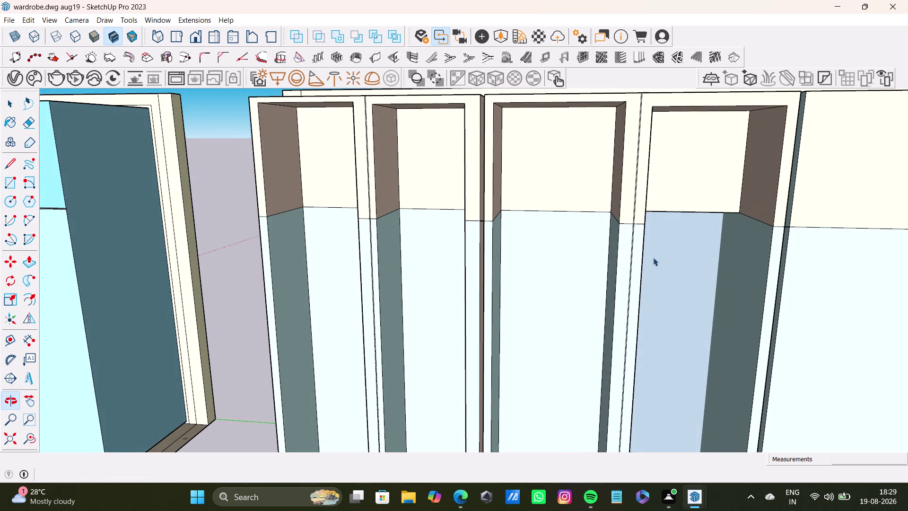
scroll(down, 3)
scroll(up, 3)
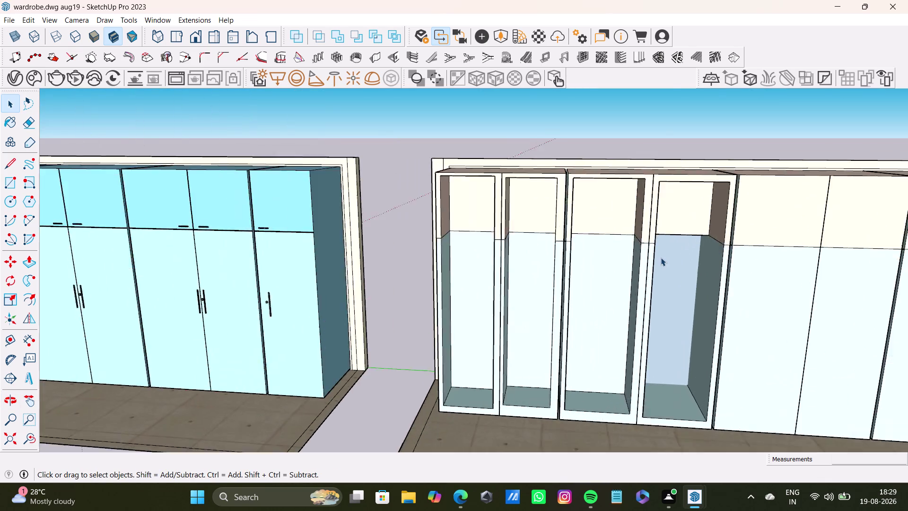
scroll(up, 3)
scroll(down, 3)
middle_drag(664, 261, 553, 245)
scroll(up, 3)
middle_drag(618, 271, 700, 326)
middle_drag(722, 308, 531, 220)
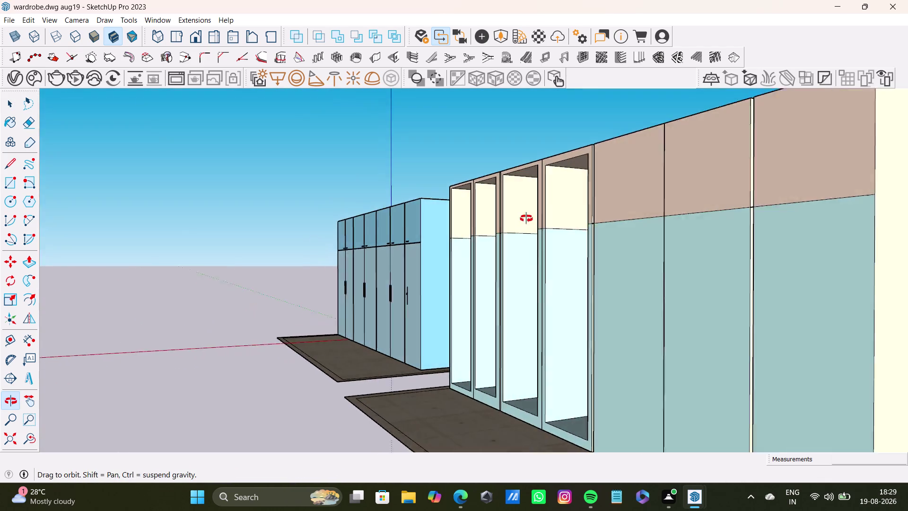
middle_drag(532, 221, 586, 233)
scroll(up, 3)
middle_drag(629, 287, 719, 320)
scroll(down, 3)
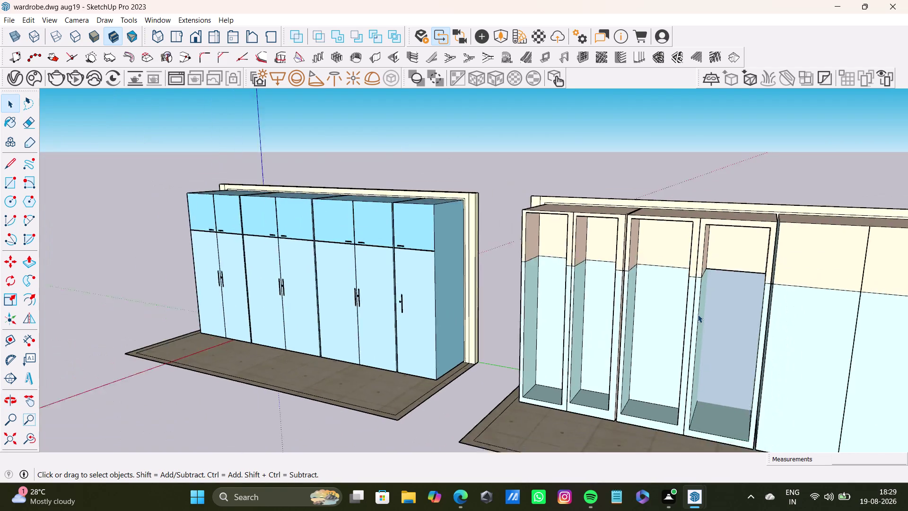
scroll(down, 3)
middle_drag(696, 314, 569, 252)
scroll(up, 3)
middle_drag(596, 259, 631, 268)
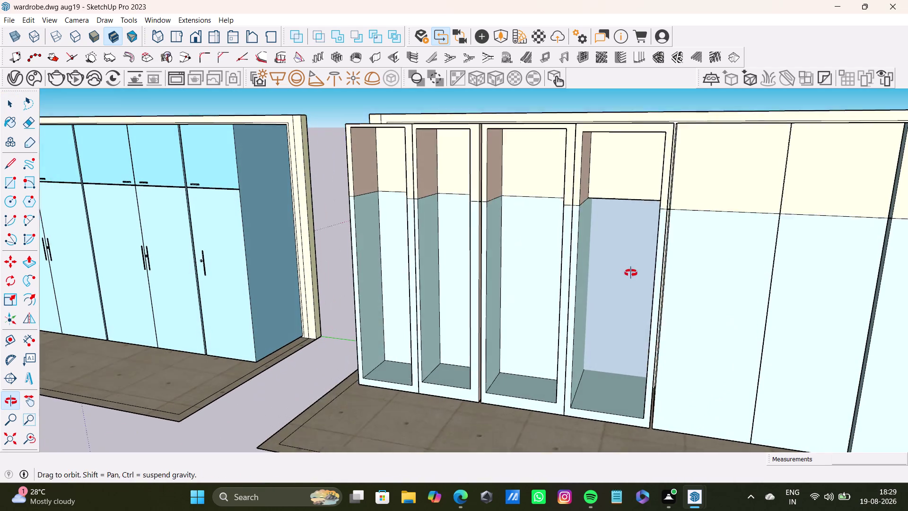
middle_drag(630, 268, 631, 274)
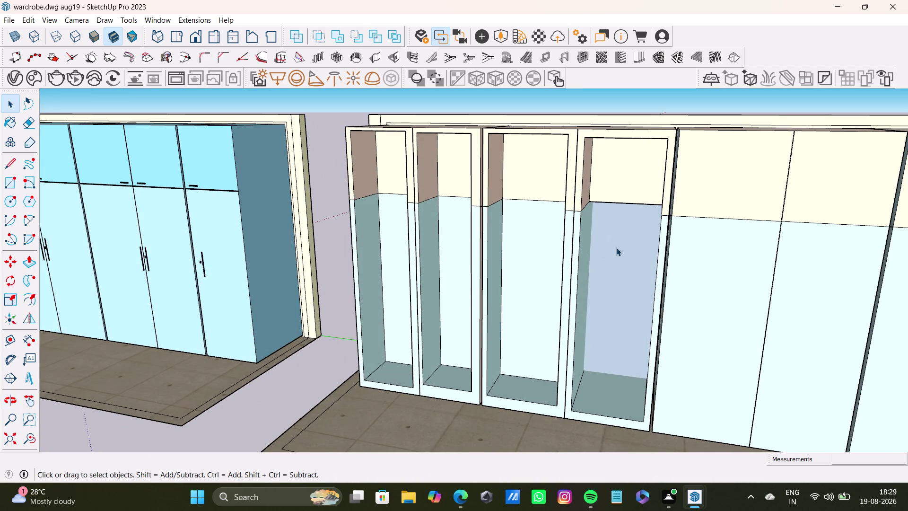
click(616, 248)
drag(621, 243, 609, 244)
key(p)
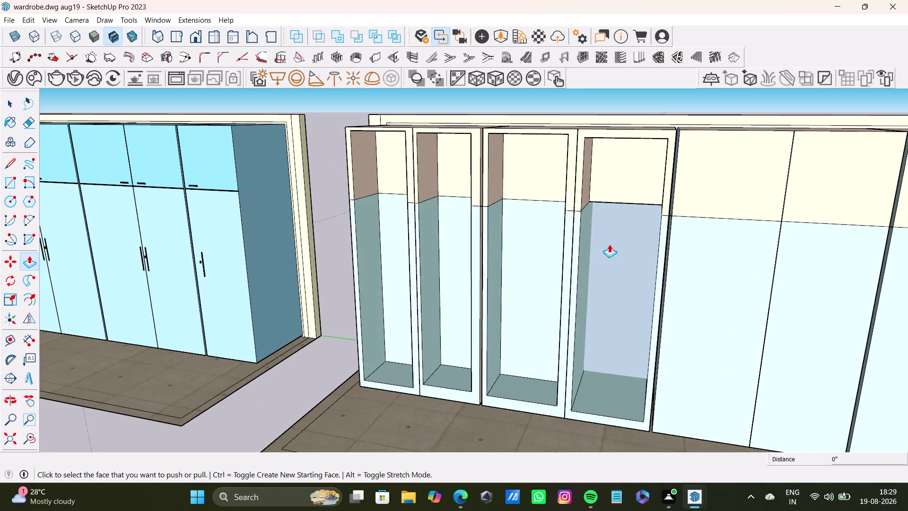
drag(625, 238, 598, 190)
middle_drag(423, 334, 511, 354)
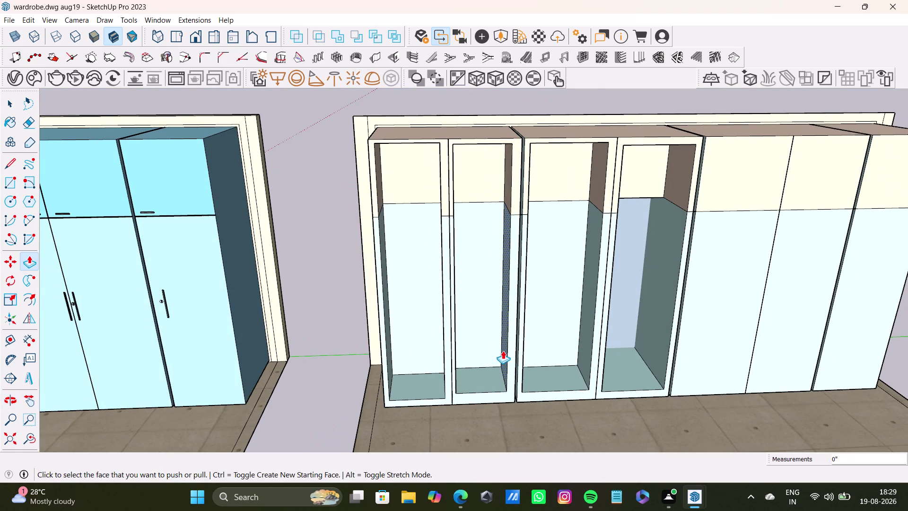
key(space)
scroll(down, 3)
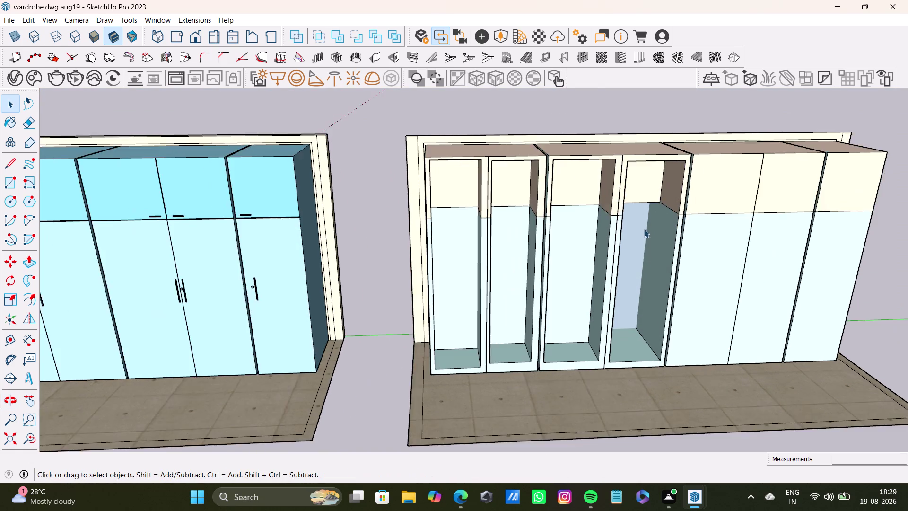
scroll(down, 3)
middle_drag(652, 235, 545, 218)
scroll(up, 3)
middle_drag(645, 273, 582, 122)
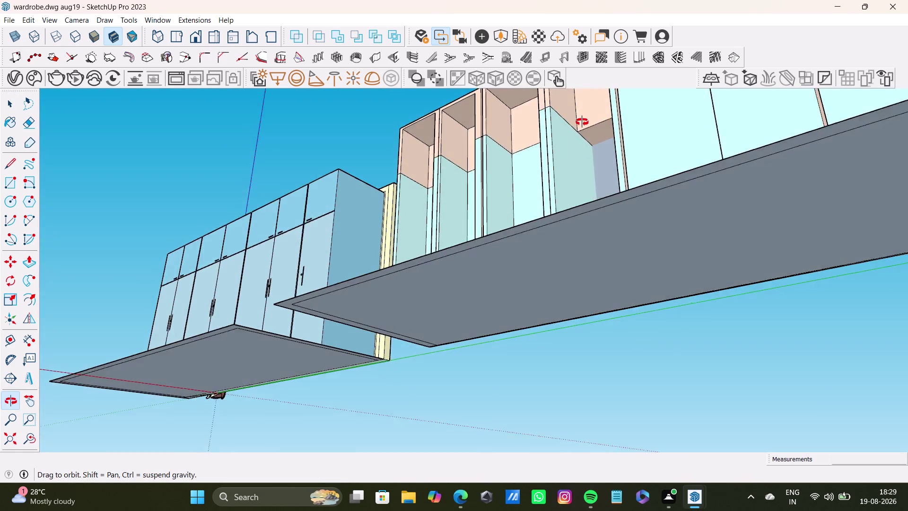
middle_drag(582, 122, 615, 256)
scroll(up, 3)
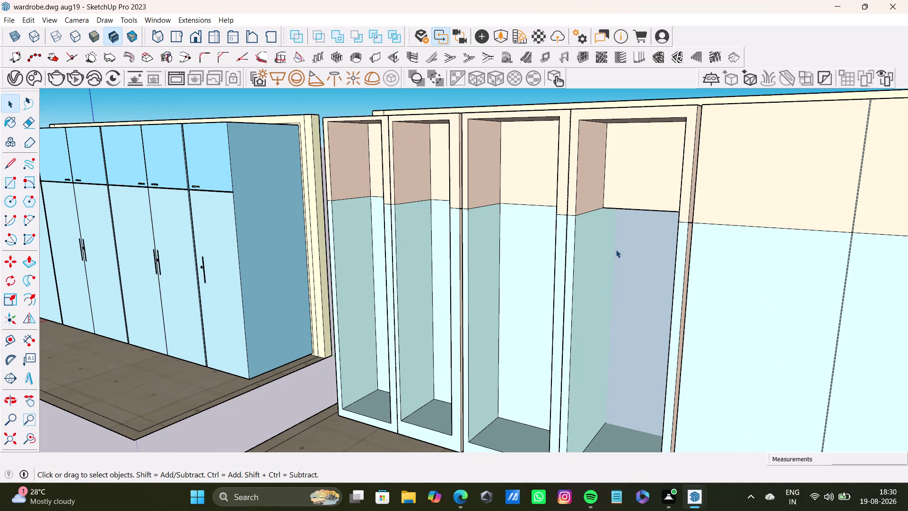
scroll(up, 3)
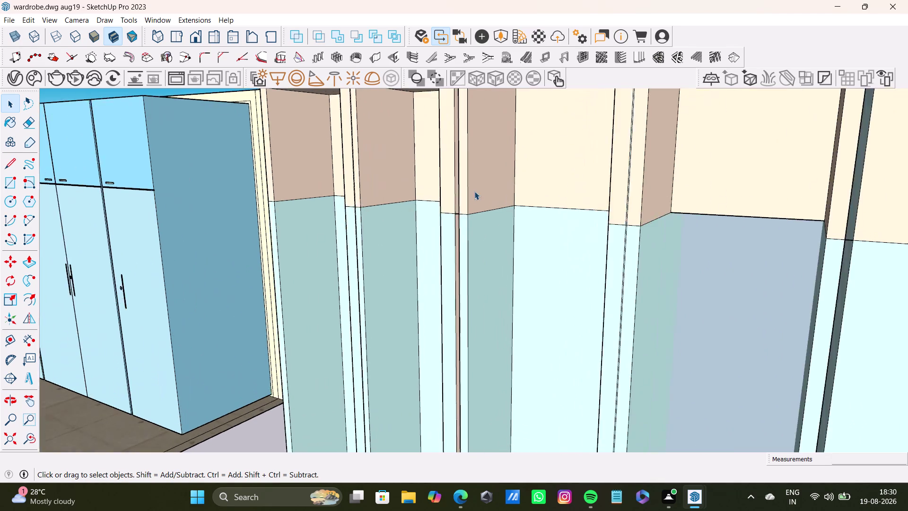
scroll(up, 3)
middle_drag(463, 190, 516, 209)
scroll(up, 3)
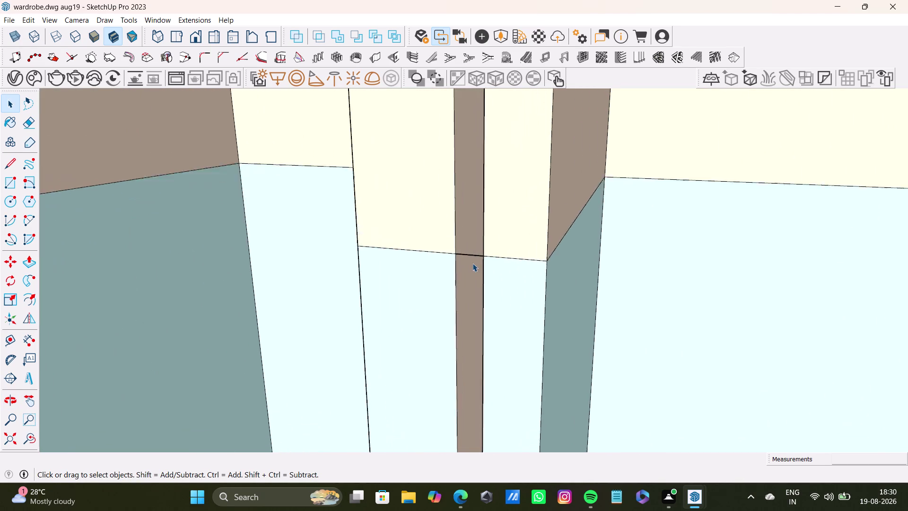
scroll(up, 3)
click(477, 247)
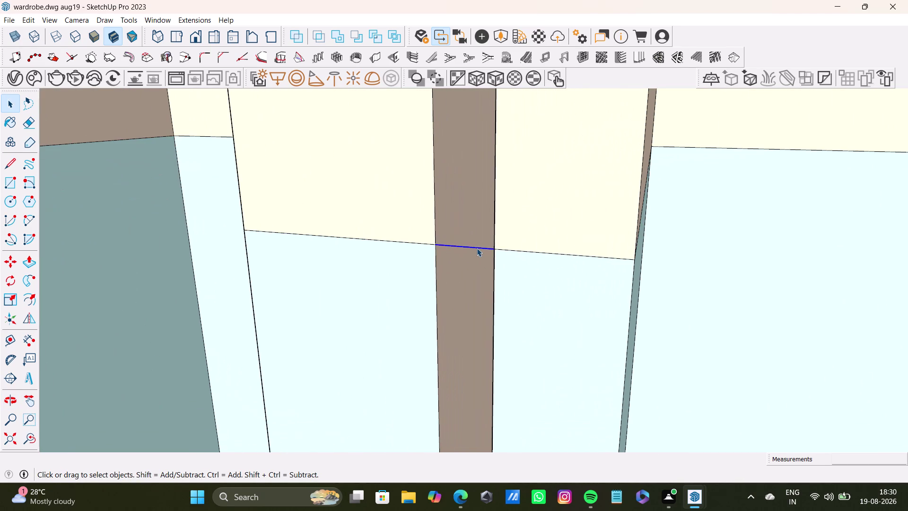
key(Delete)
scroll(down, 3)
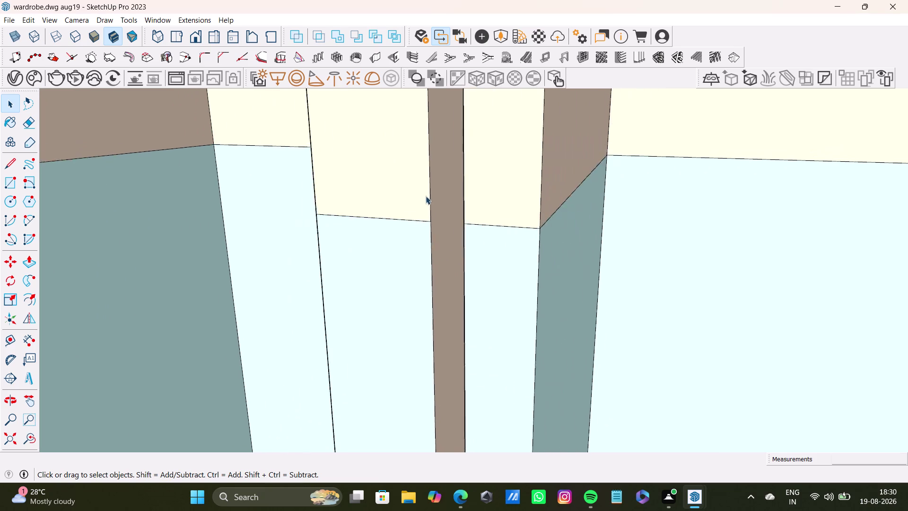
scroll(down, 3)
scroll(up, 3)
scroll(down, 3)
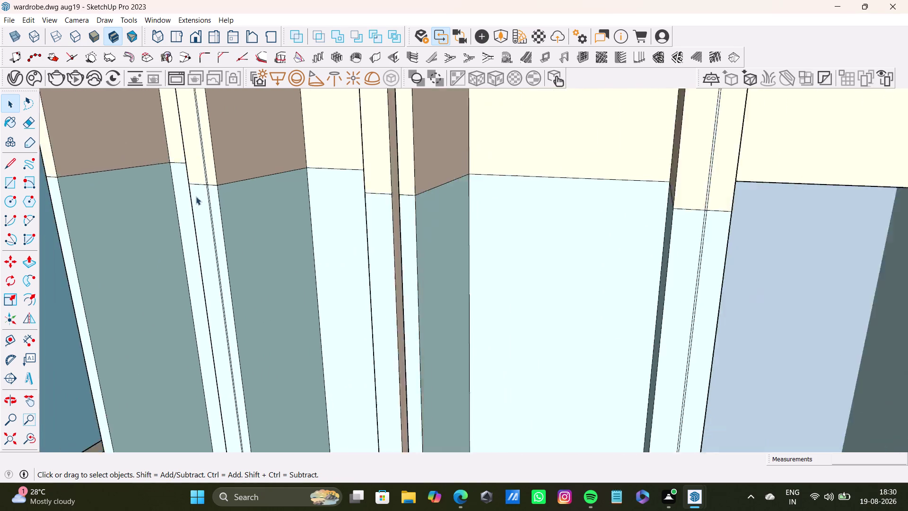
scroll(down, 3)
middle_drag(416, 236, 473, 235)
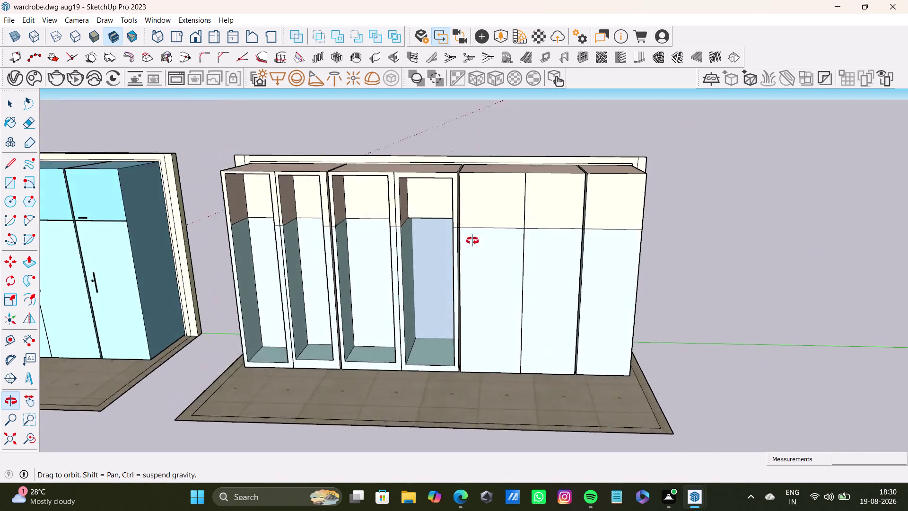
middle_drag(473, 235, 425, 201)
scroll(up, 3)
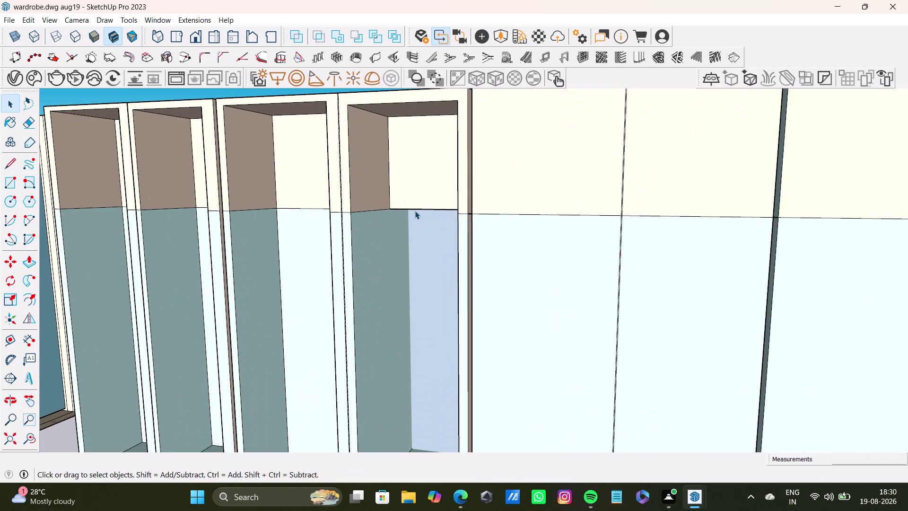
middle_drag(408, 266, 453, 290)
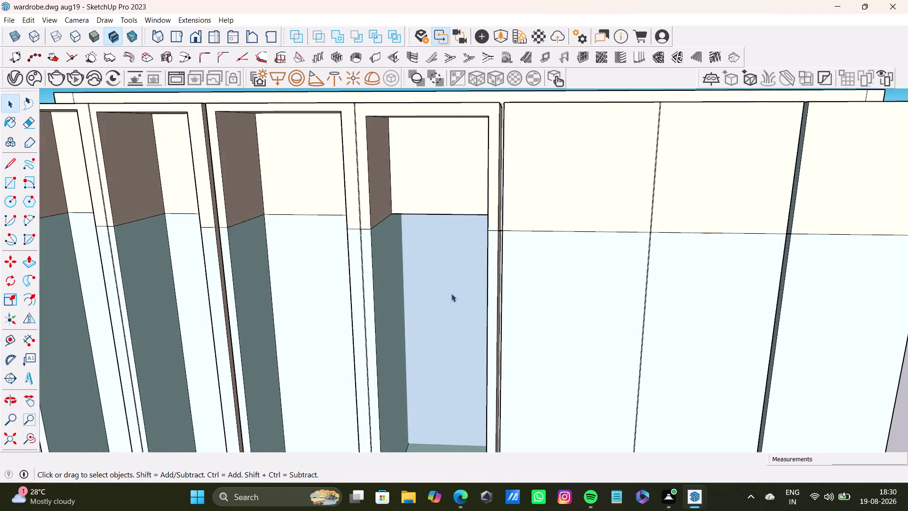
scroll(down, 3)
middle_drag(446, 294, 420, 322)
scroll(up, 3)
middle_drag(432, 277, 451, 256)
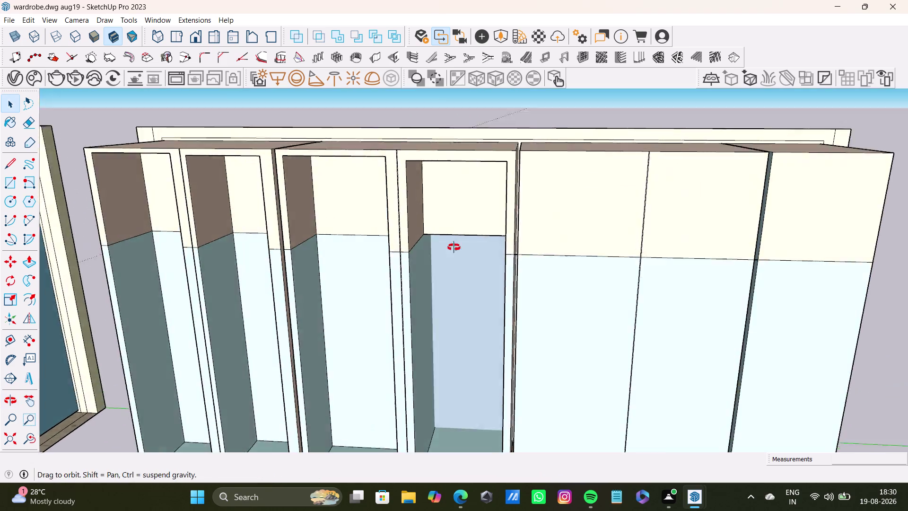
middle_drag(452, 256, 467, 180)
scroll(up, 3)
middle_drag(475, 255, 474, 258)
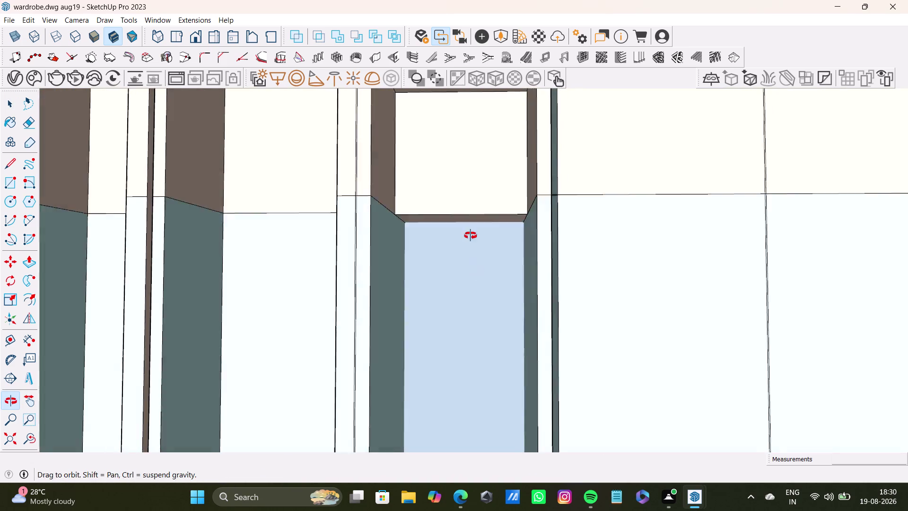
middle_drag(473, 259, 462, 200)
middle_drag(473, 285, 476, 352)
scroll(down, 3)
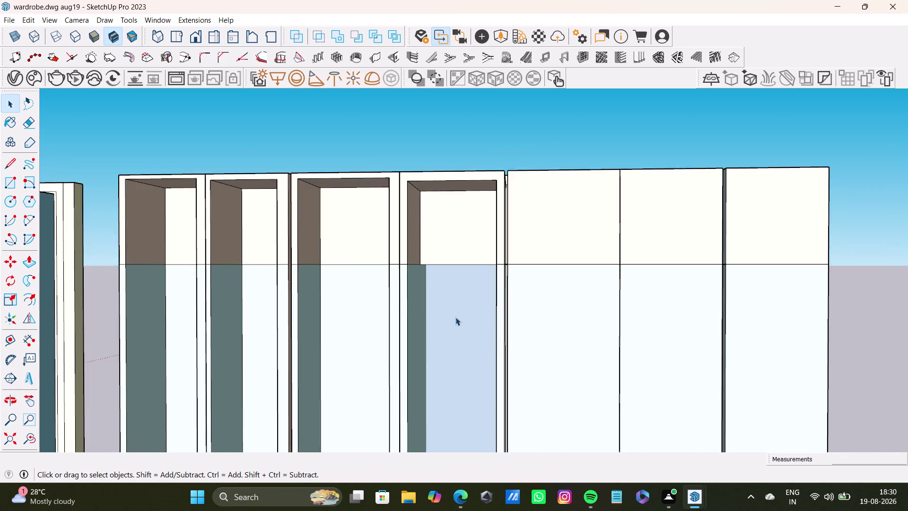
scroll(down, 3)
middle_drag(448, 312, 445, 409)
scroll(up, 3)
middle_drag(463, 316, 440, 263)
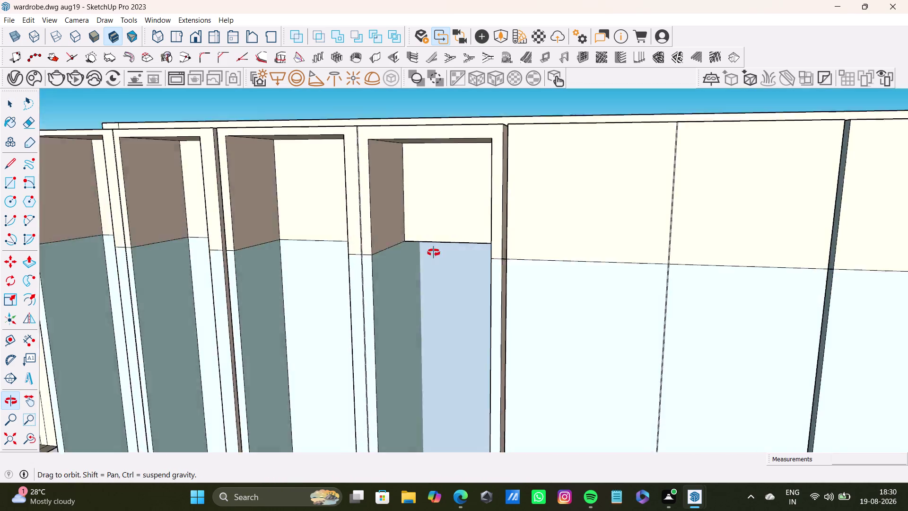
middle_drag(439, 263, 404, 197)
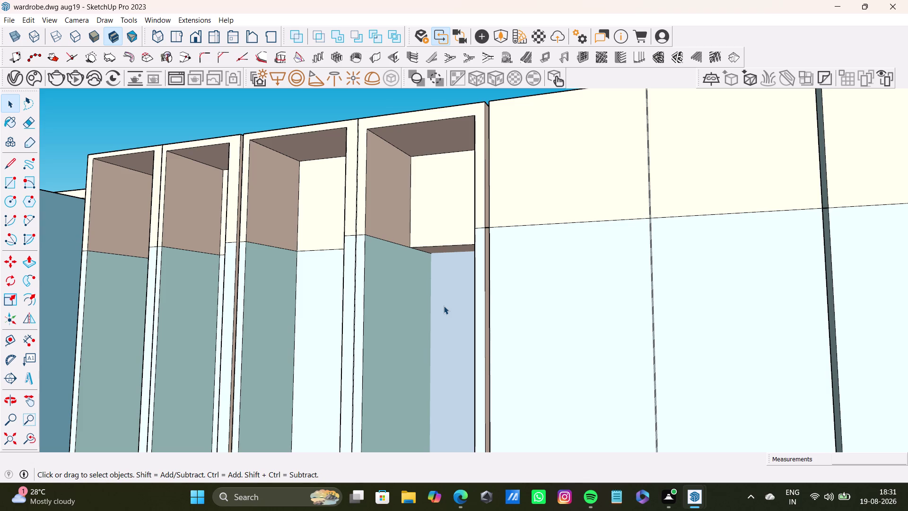
middle_drag(422, 306, 471, 355)
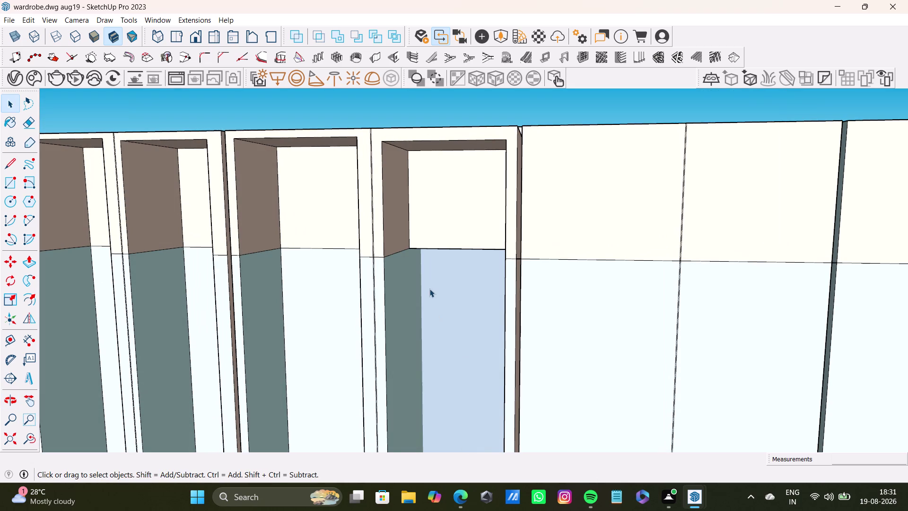
middle_drag(451, 319, 339, 204)
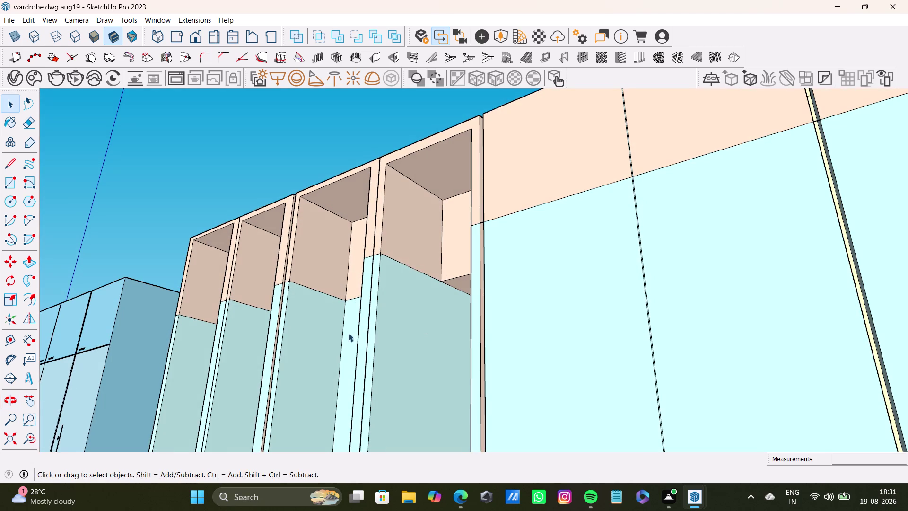
middle_drag(411, 329, 511, 427)
scroll(down, 3)
middle_drag(500, 381, 486, 405)
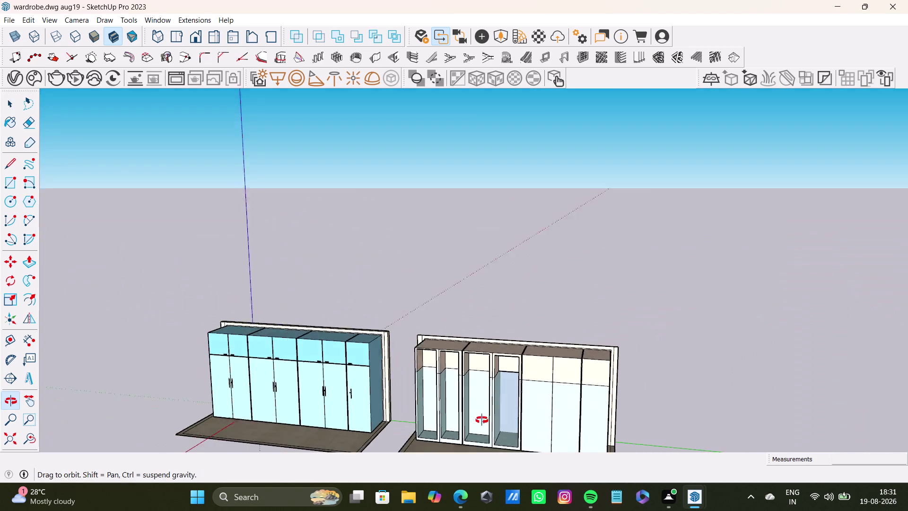
middle_drag(486, 406, 481, 440)
scroll(up, 3)
middle_drag(496, 391, 447, 283)
scroll(down, 3)
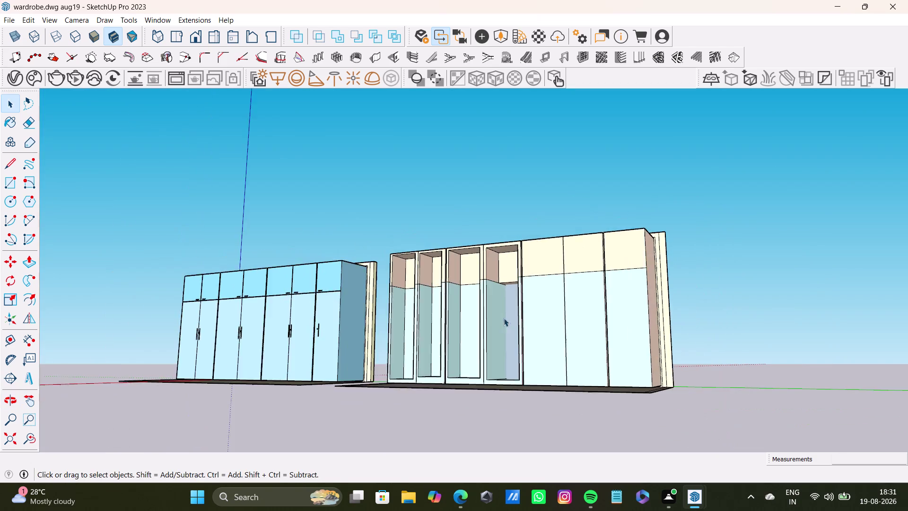
middle_drag(494, 318, 528, 356)
scroll(up, 3)
middle_drag(505, 293, 561, 382)
scroll(down, 3)
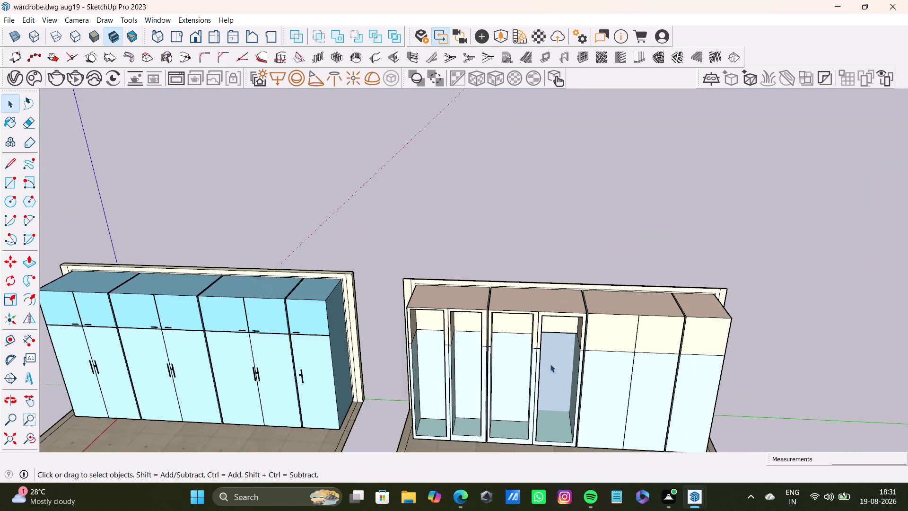
scroll(down, 3)
middle_drag(551, 363, 517, 286)
scroll(up, 3)
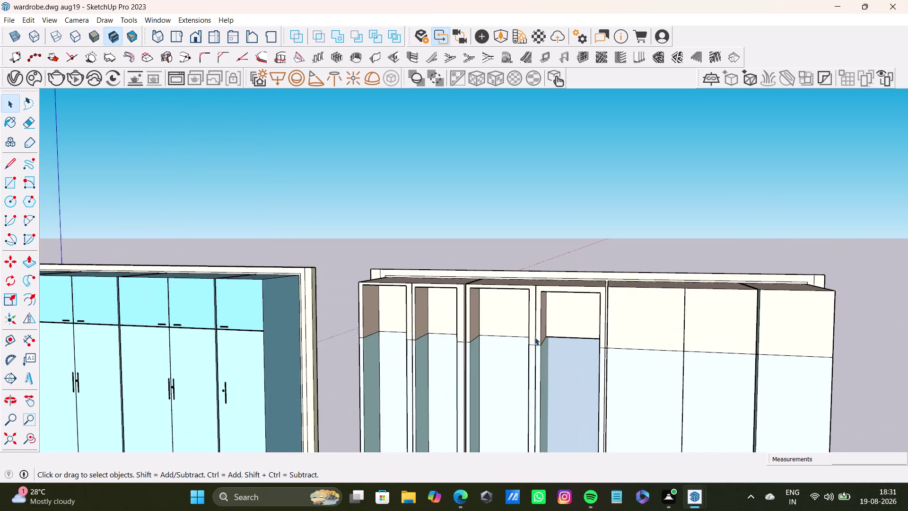
scroll(down, 3)
middle_drag(549, 358, 549, 389)
scroll(up, 3)
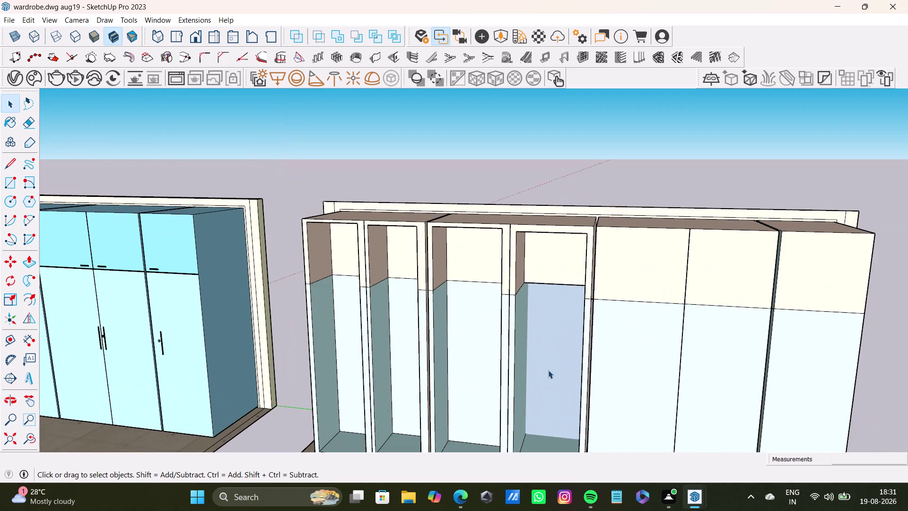
middle_drag(547, 364, 487, 240)
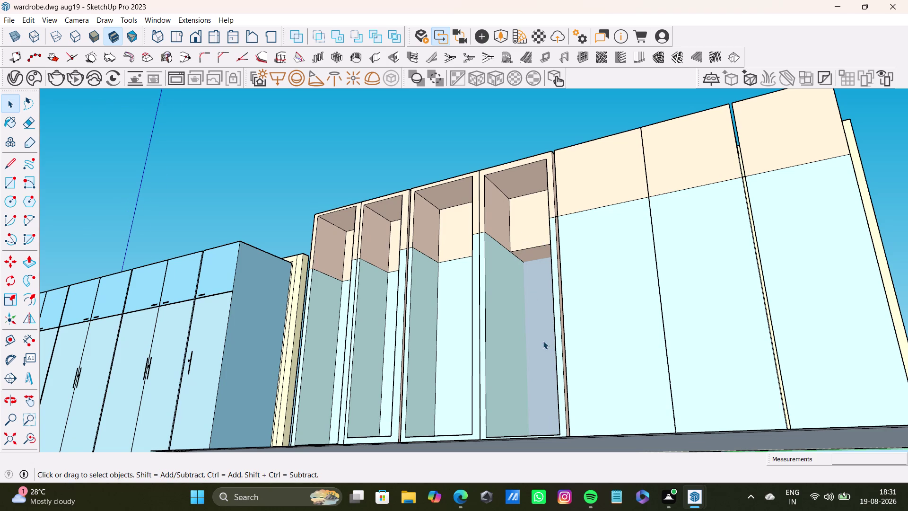
Orbit around the right wardrobe's niches, viewing them from above, in front and inside.
scroll(down, 3)
middle_drag(526, 342, 562, 462)
scroll(up, 3)
middle_drag(534, 365, 589, 413)
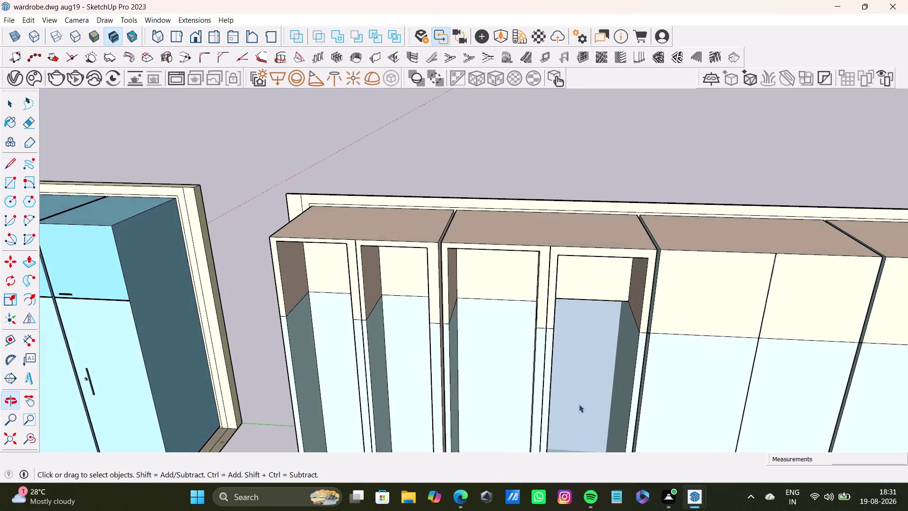
scroll(down, 3)
scroll(up, 3)
middle_drag(583, 391, 506, 283)
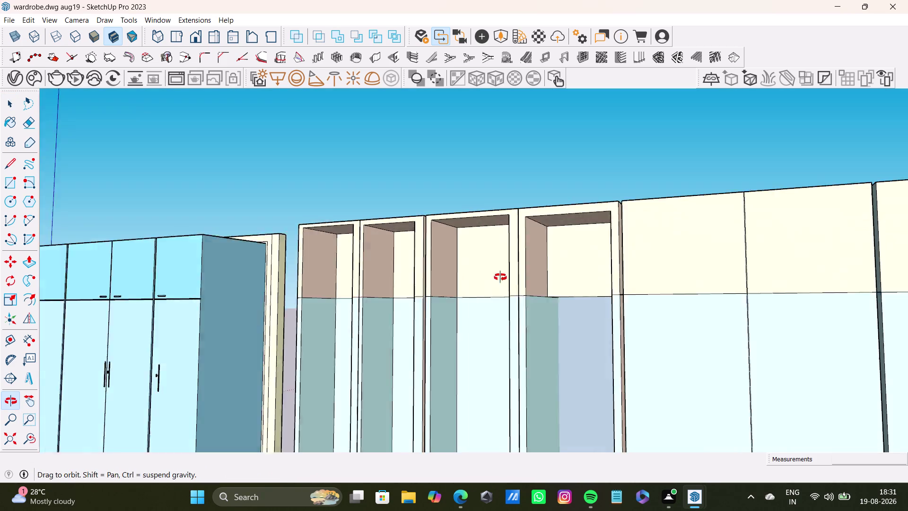
middle_drag(507, 283, 473, 270)
middle_drag(520, 372, 541, 381)
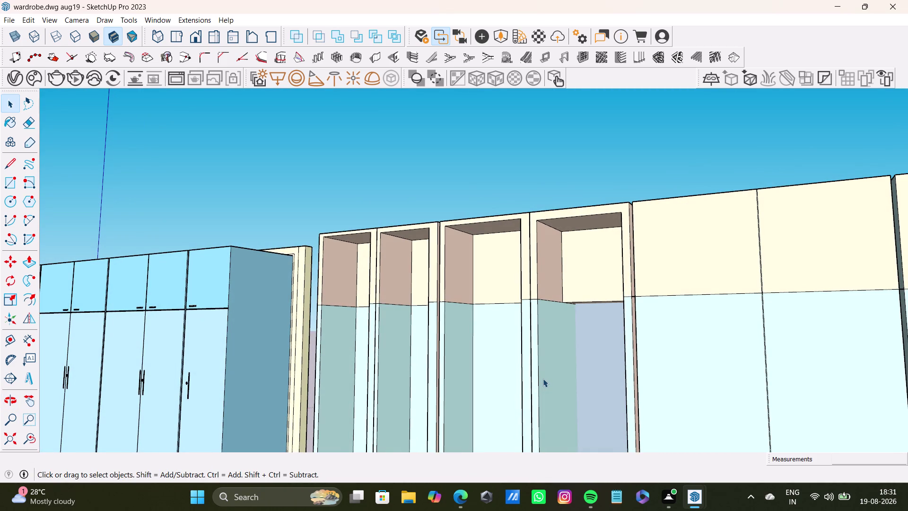
scroll(down, 3)
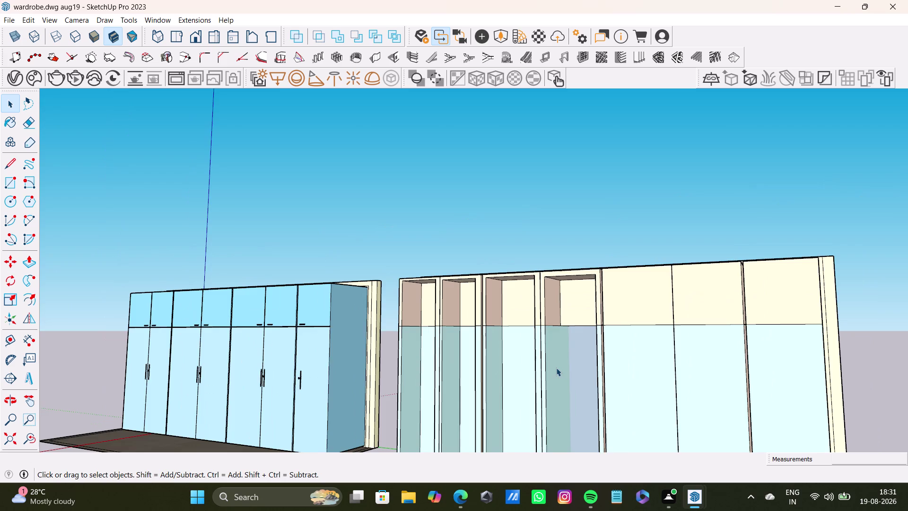
middle_drag(576, 369, 623, 438)
scroll(up, 3)
scroll(down, 3)
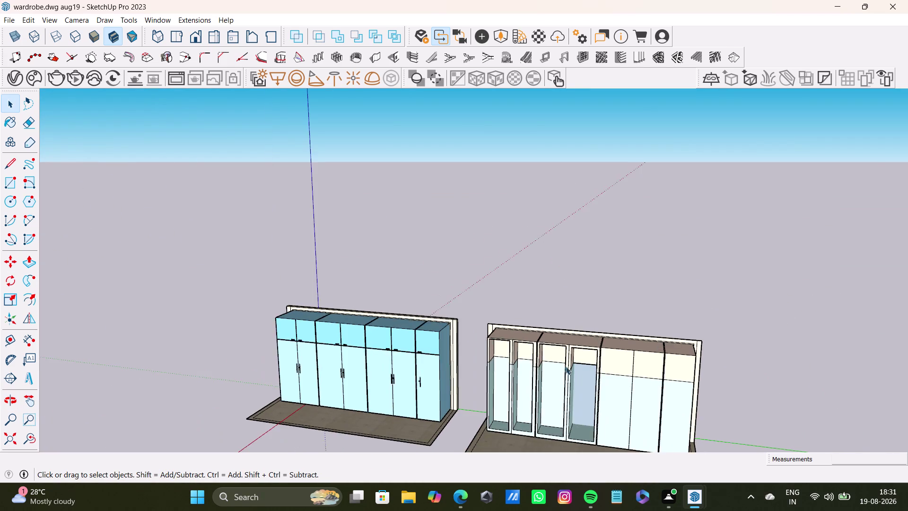
scroll(up, 3)
middle_drag(583, 368, 509, 218)
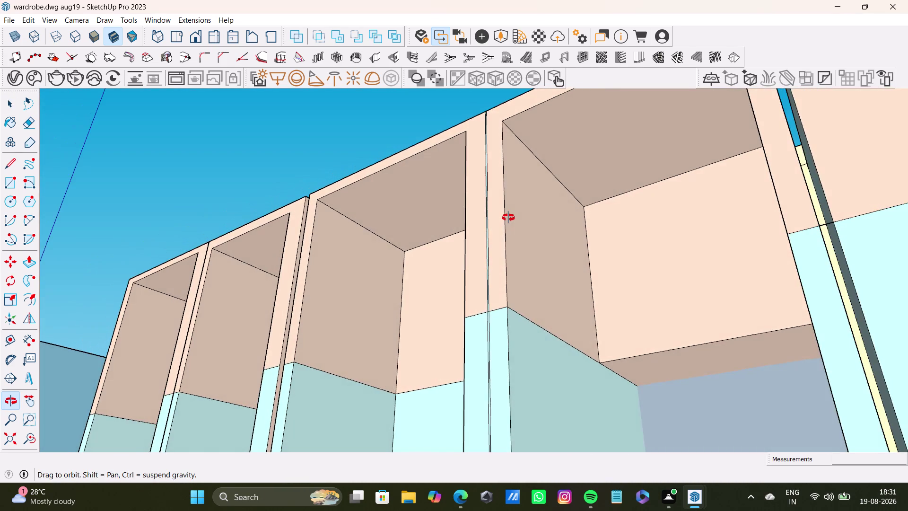
middle_drag(508, 217, 516, 349)
scroll(up, 3)
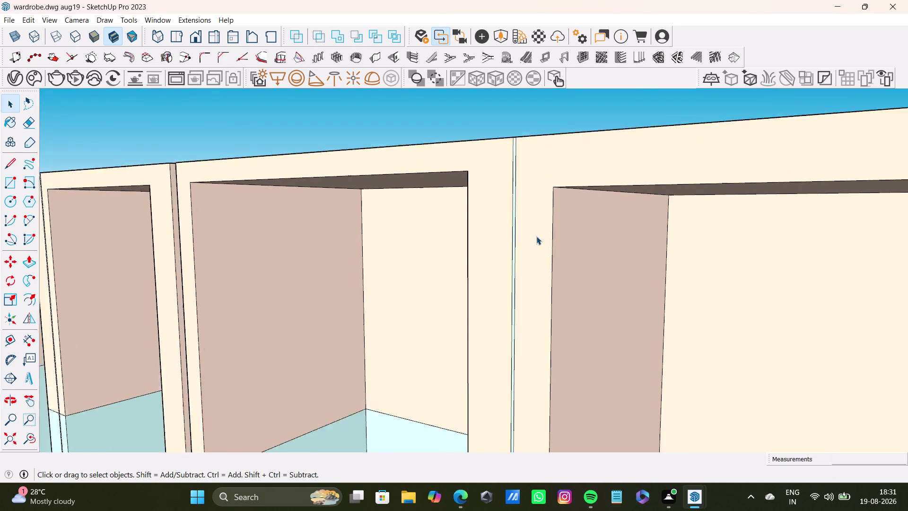
scroll(up, 3)
middle_drag(519, 187, 539, 351)
scroll(up, 3)
scroll(down, 3)
middle_drag(659, 424, 650, 349)
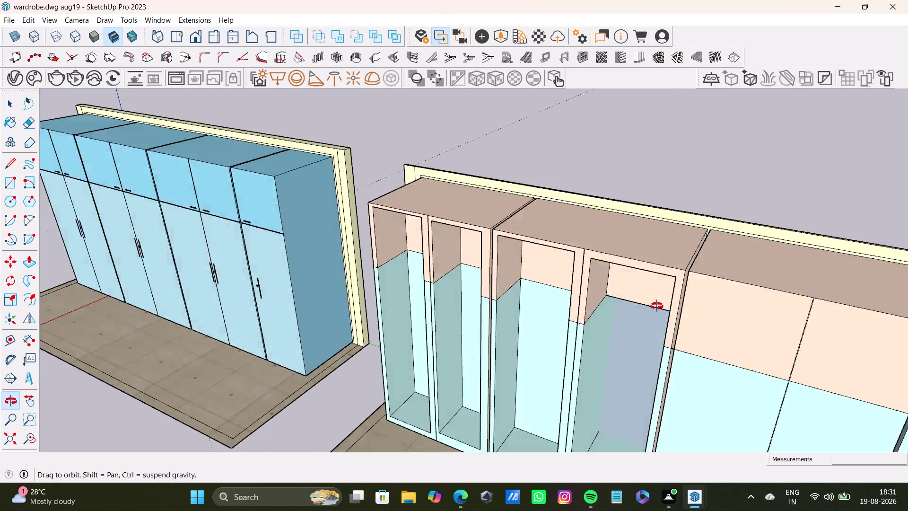
middle_drag(650, 349, 668, 285)
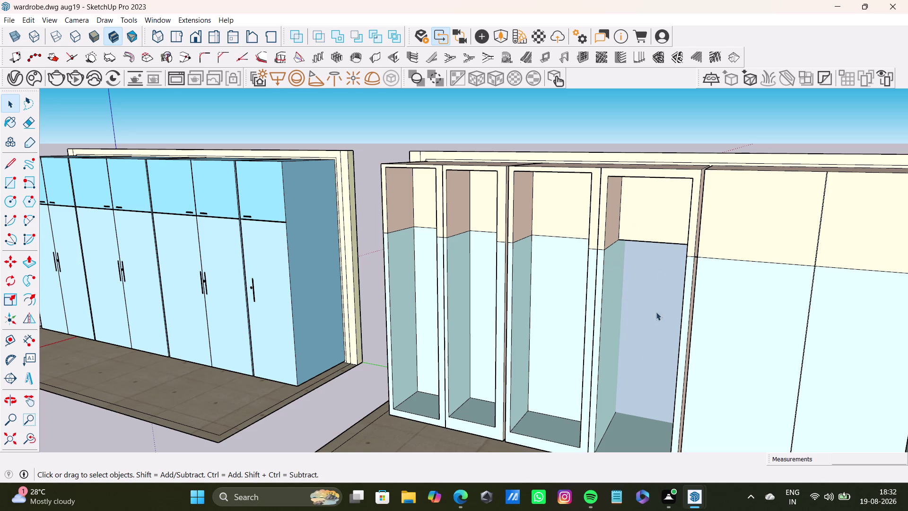
Orbit back to the right wardrobe's front to inspect the open niches, especially the fourth.
middle_drag(609, 287, 611, 384)
scroll(down, 3)
middle_drag(624, 356, 639, 316)
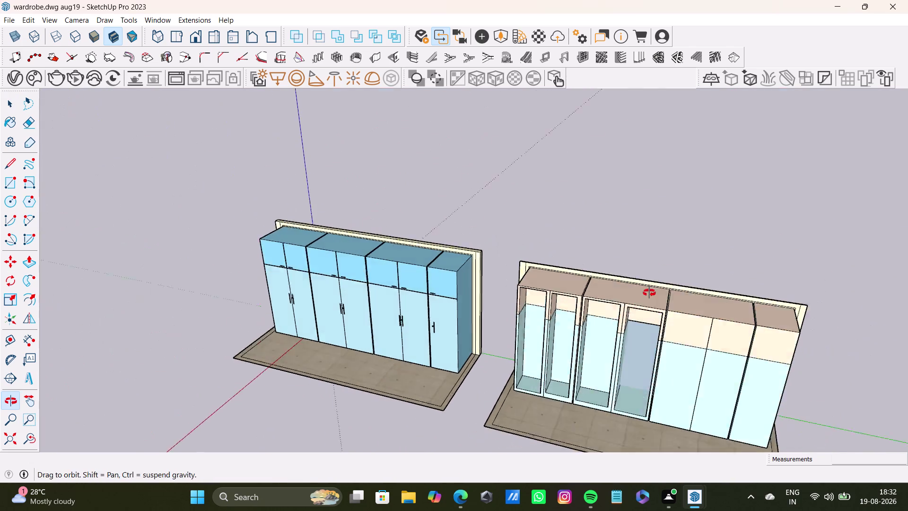
middle_drag(639, 316, 657, 265)
scroll(up, 3)
middle_drag(641, 305, 639, 273)
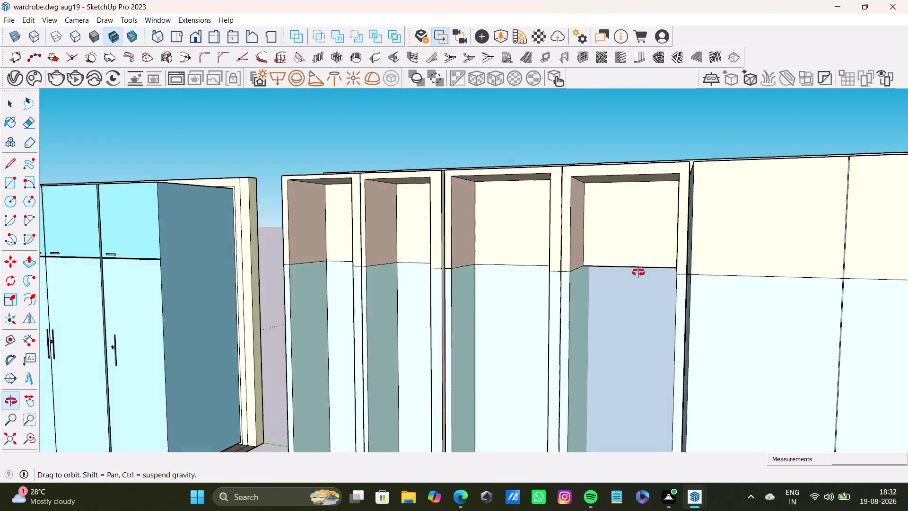
middle_drag(638, 273, 640, 309)
scroll(down, 3)
scroll(up, 3)
middle_drag(635, 322, 578, 264)
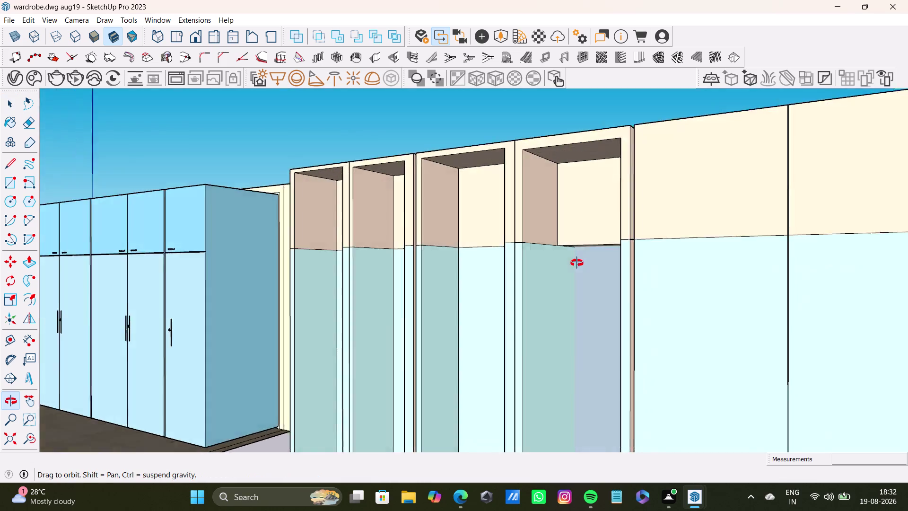
middle_drag(578, 265, 623, 185)
scroll(down, 3)
middle_drag(619, 304, 635, 388)
scroll(up, 3)
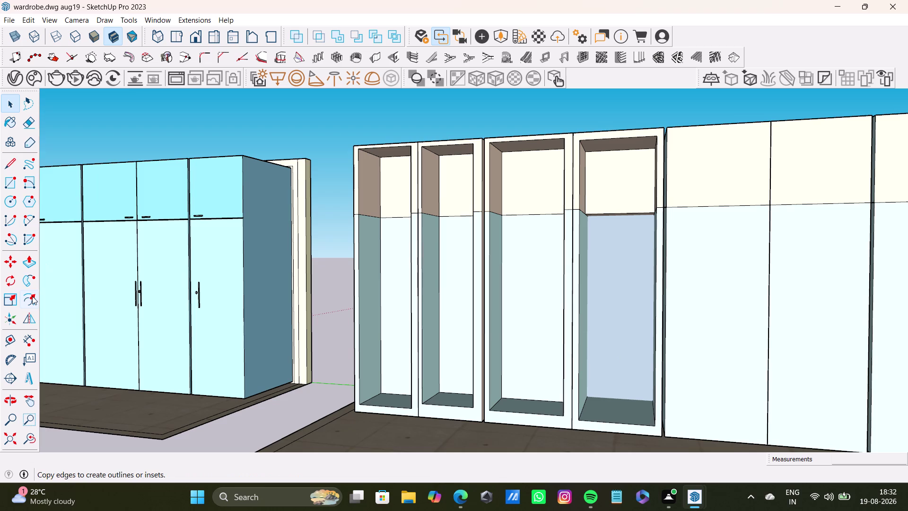
Push the fourth niche's back face deeper with Push/Pull.
click(24, 260)
drag(623, 194, 629, 250)
scroll(up, 3)
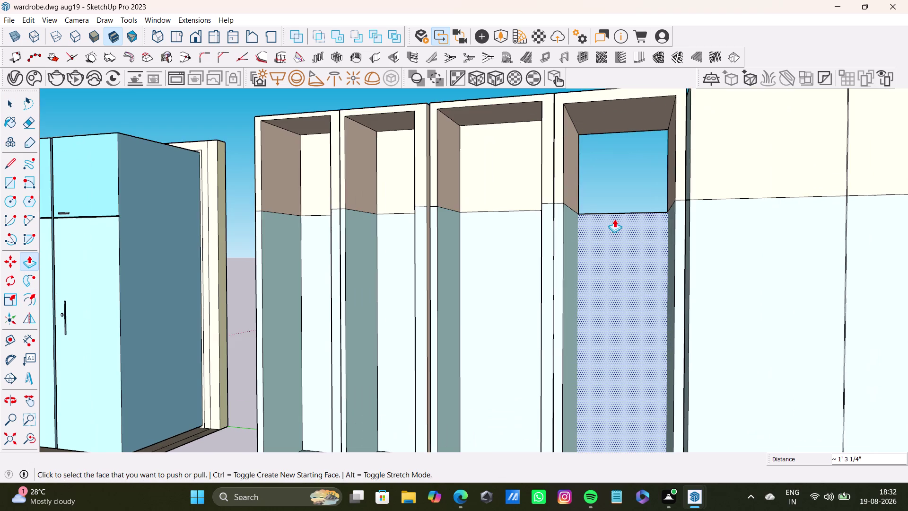
scroll(up, 3)
middle_drag(618, 232, 599, 357)
scroll(up, 3)
scroll(down, 3)
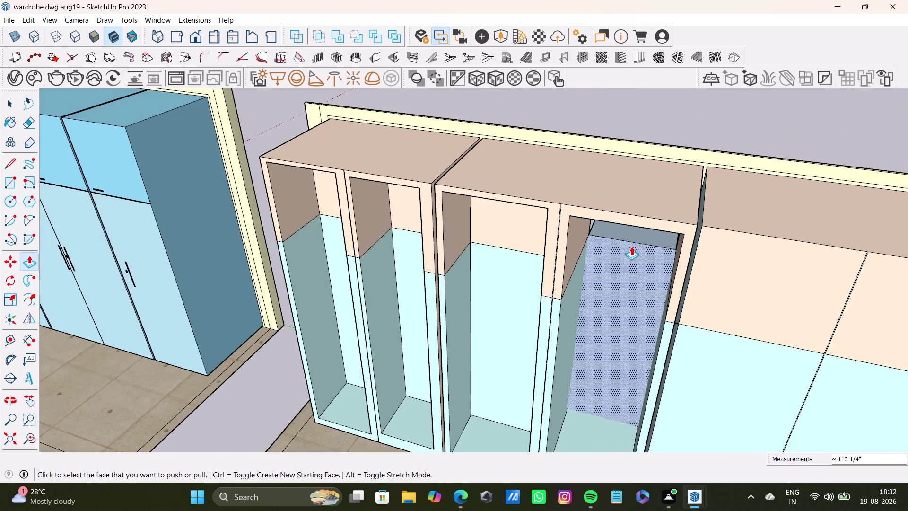
middle_drag(632, 247, 640, 186)
drag(642, 225, 620, 270)
scroll(down, 3)
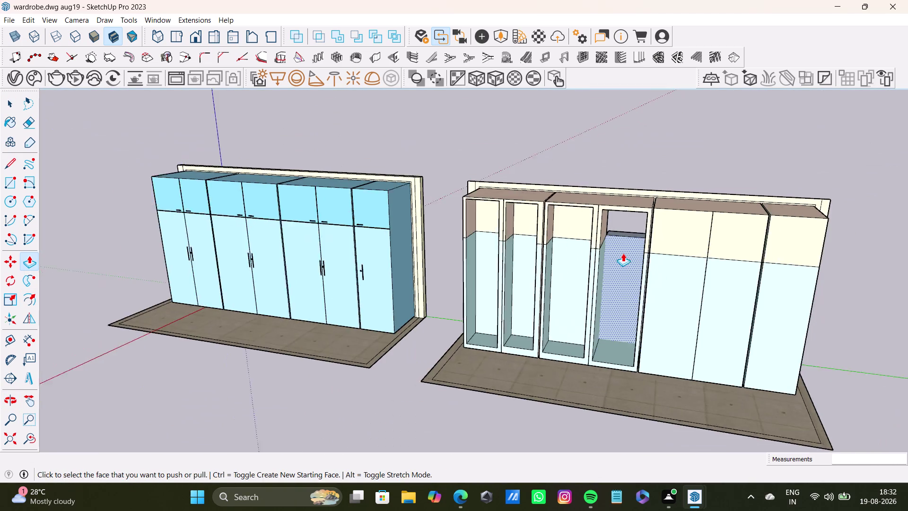
scroll(down, 3)
Check the rear panel for the hole and adjust the niche back depth.
middle_drag(636, 256, 405, 263)
scroll(up, 3)
middle_drag(572, 279, 265, 239)
scroll(up, 3)
drag(466, 300, 445, 292)
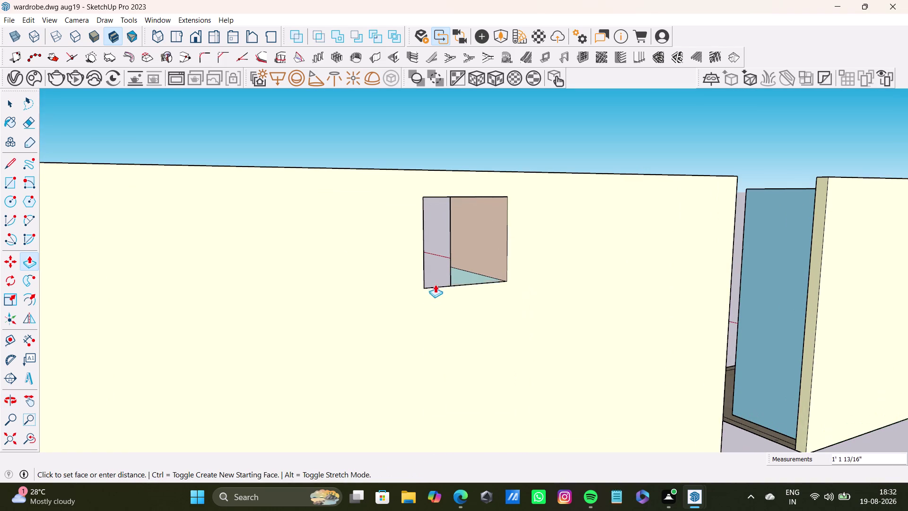
drag(445, 293, 432, 267)
middle_drag(456, 298, 387, 355)
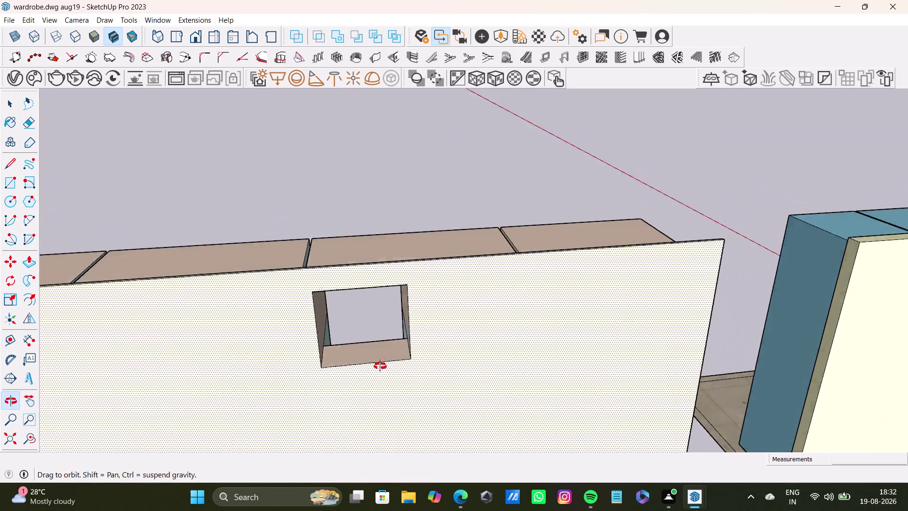
middle_drag(387, 355, 378, 369)
middle_drag(257, 342, 664, 362)
middle_drag(573, 354, 760, 344)
scroll(up, 3)
scroll(down, 3)
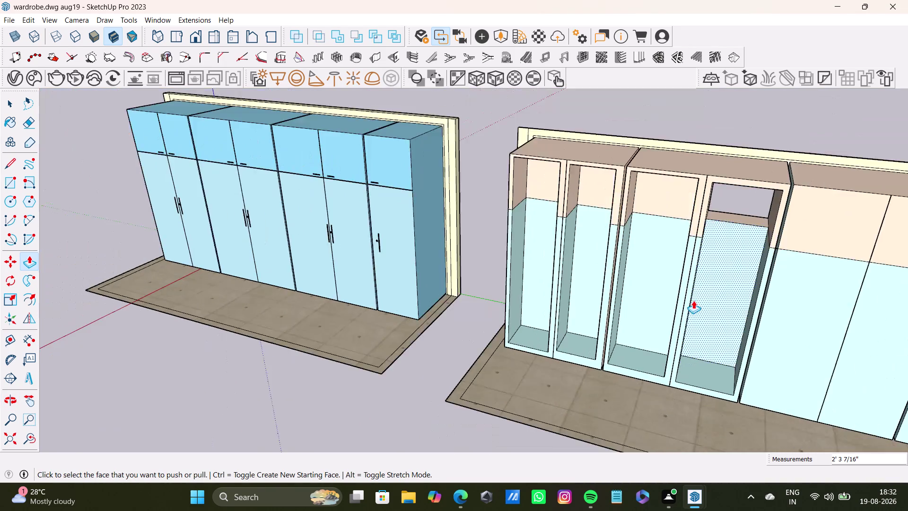
scroll(down, 3)
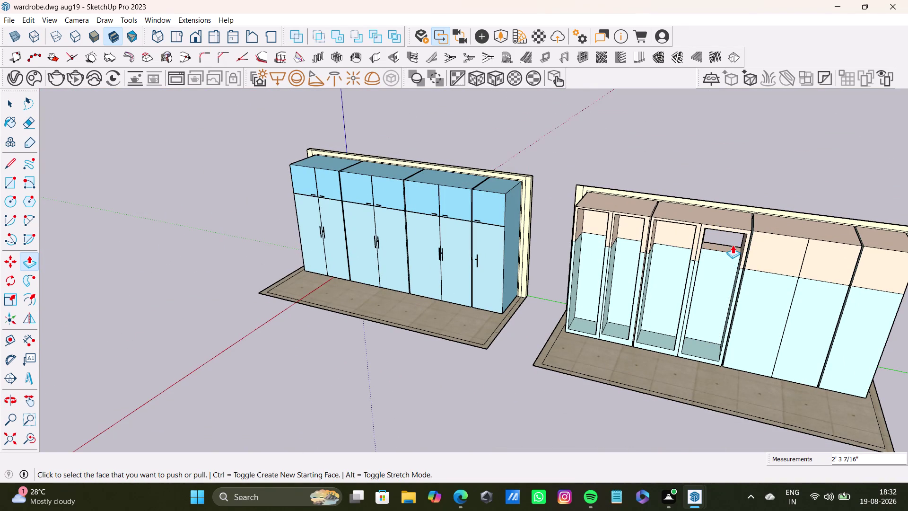
Pull the fourth niche's back out to close the rear-panel hole, then recheck it.
drag(735, 250, 740, 228)
middle_drag(702, 296, 738, 198)
scroll(up, 3)
middle_drag(703, 227, 713, 291)
scroll(down, 3)
scroll(up, 3)
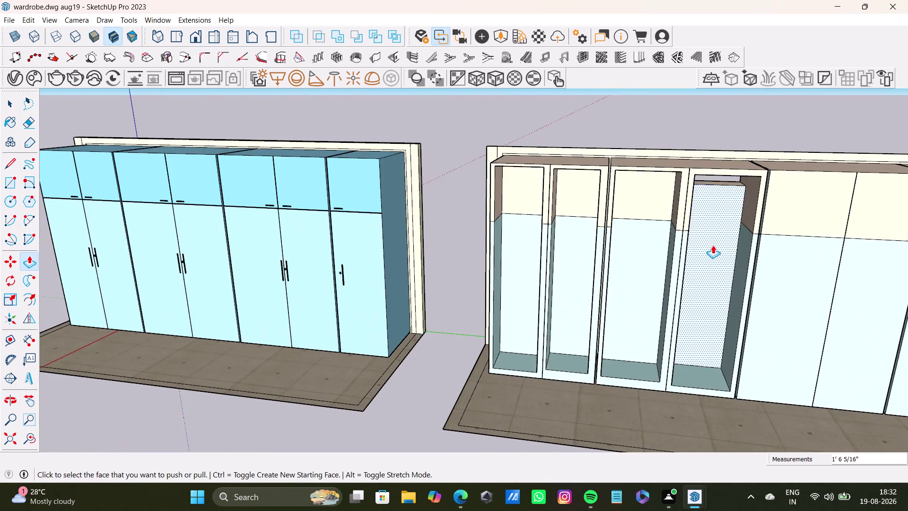
Fine-tune the fourth niche's back face to its final depth.
middle_drag(699, 217, 625, 217)
scroll(up, 3)
drag(720, 182, 723, 154)
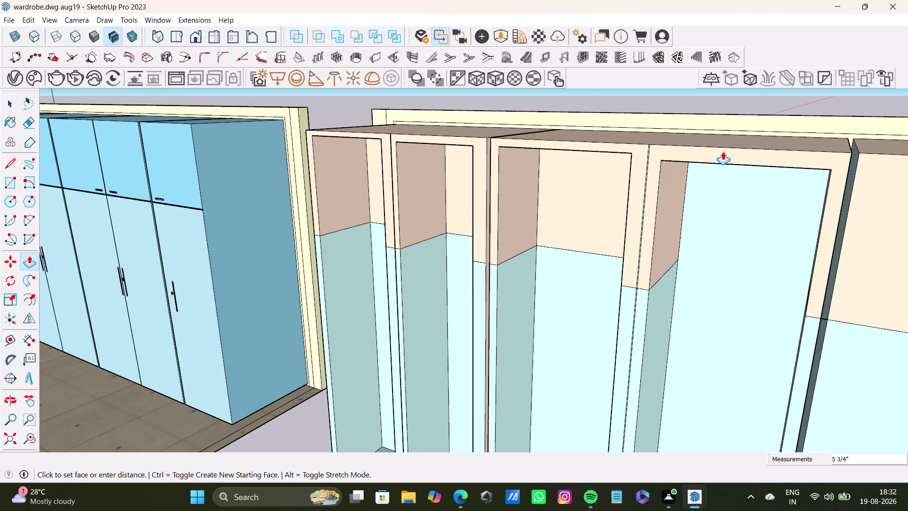
drag(722, 154, 723, 148)
Orbit around the niches to inspect them, ending facing the fifth shutter.
middle_drag(665, 273, 636, 249)
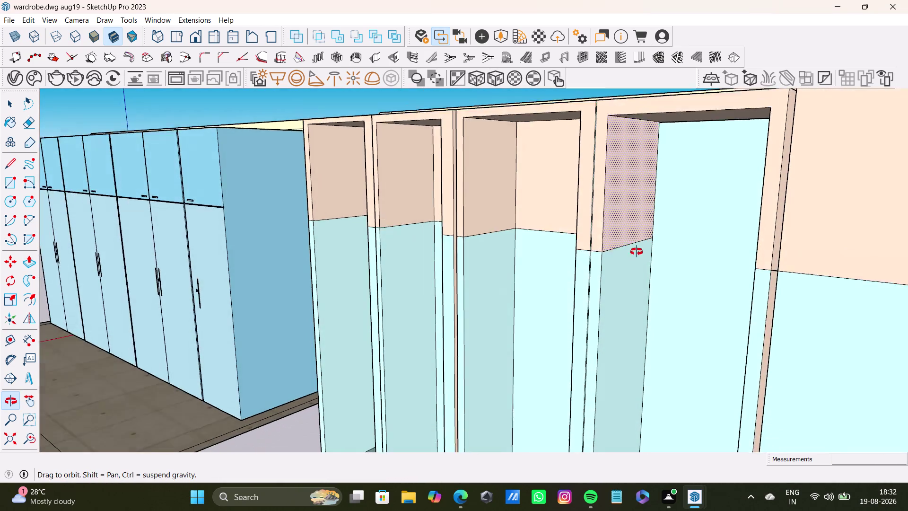
middle_drag(637, 249, 720, 290)
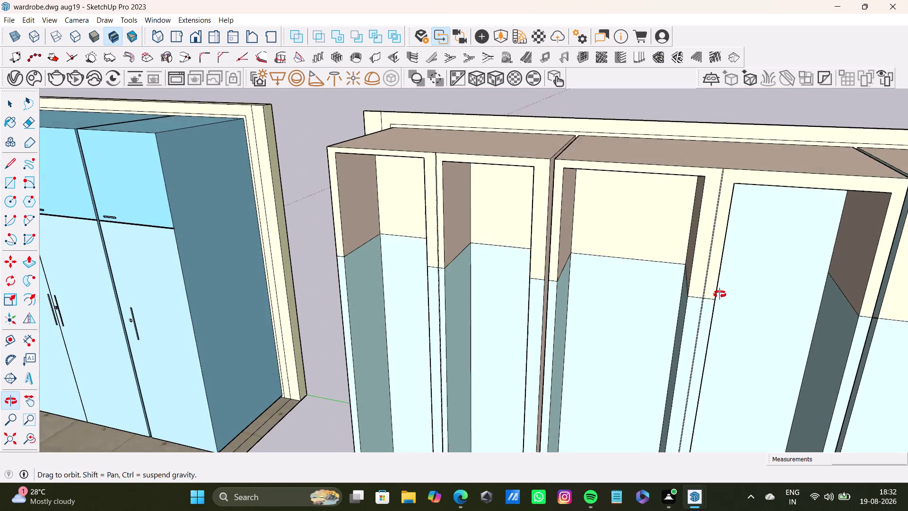
middle_drag(720, 290, 720, 298)
scroll(down, 3)
scroll(up, 3)
scroll(down, 3)
middle_drag(700, 320, 805, 336)
middle_drag(792, 313, 779, 312)
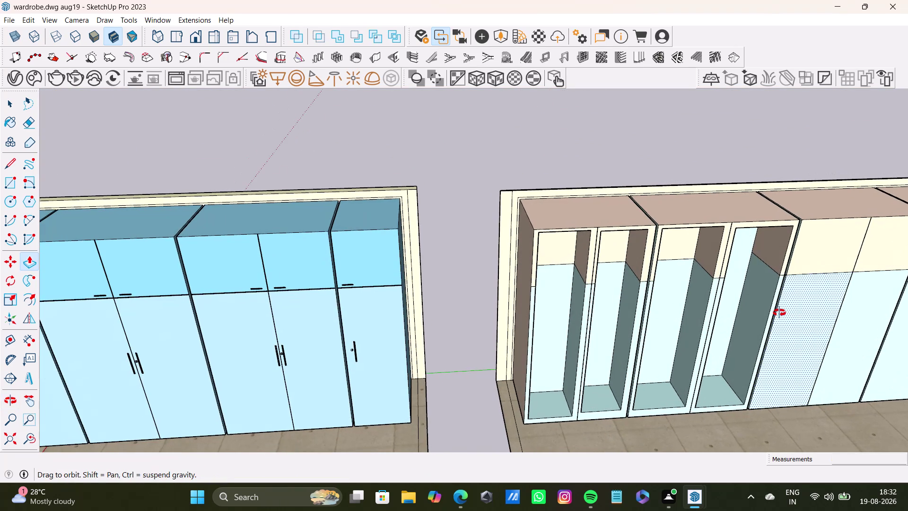
middle_drag(780, 312, 566, 304)
scroll(up, 3)
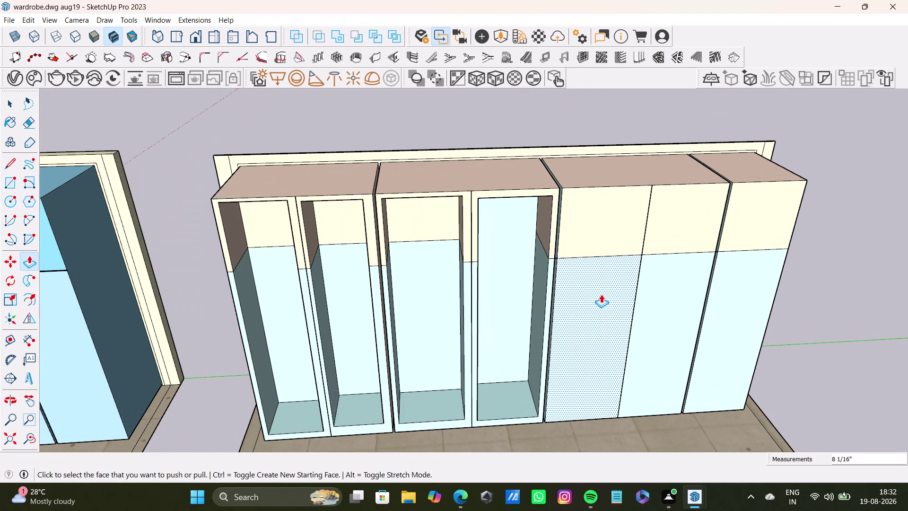
Draw an inset rectangle on the fifth shutter, cancelling a stray extra rectangle.
click(8, 187)
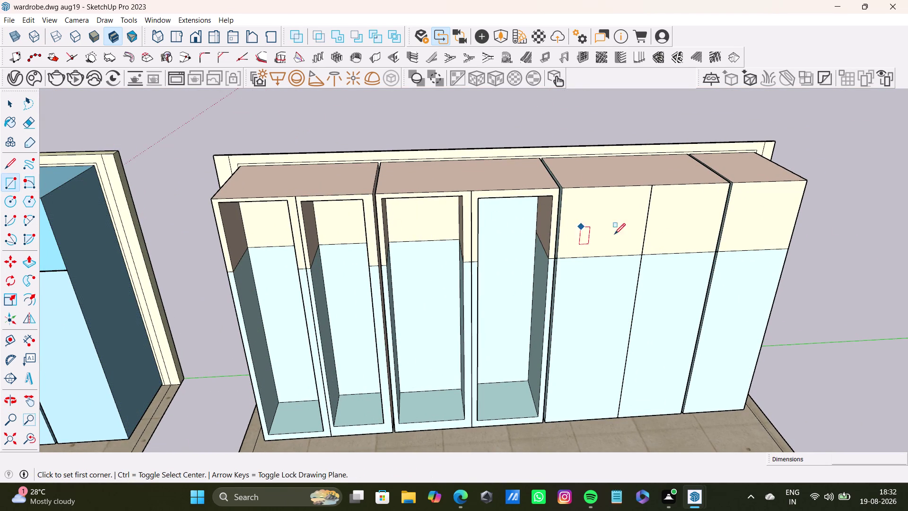
click(568, 195)
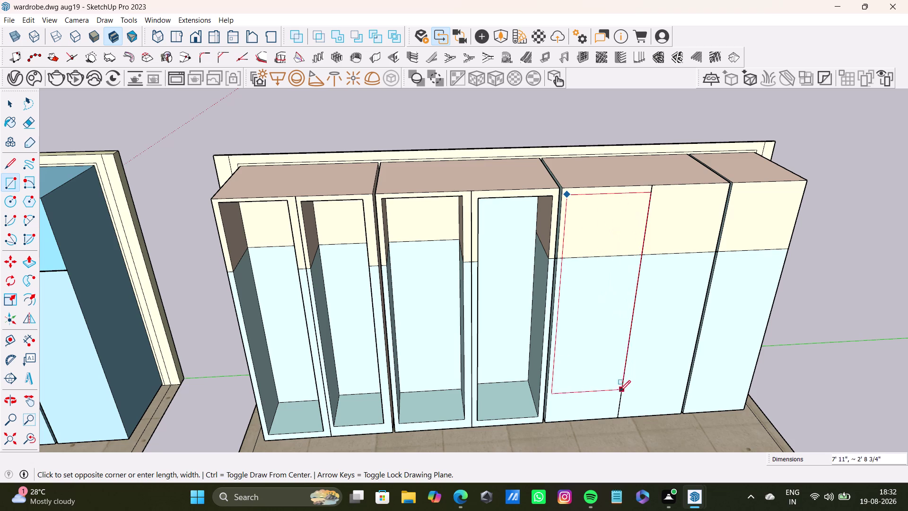
click(612, 414)
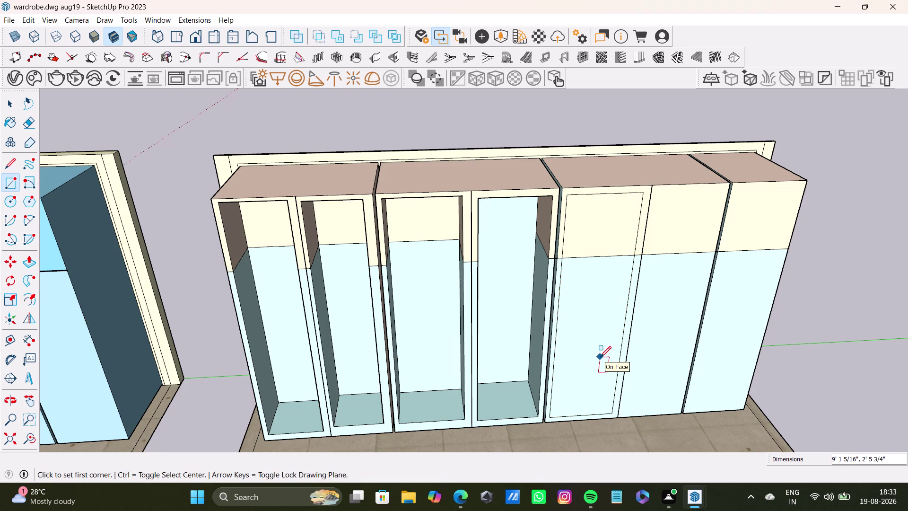
click(586, 299)
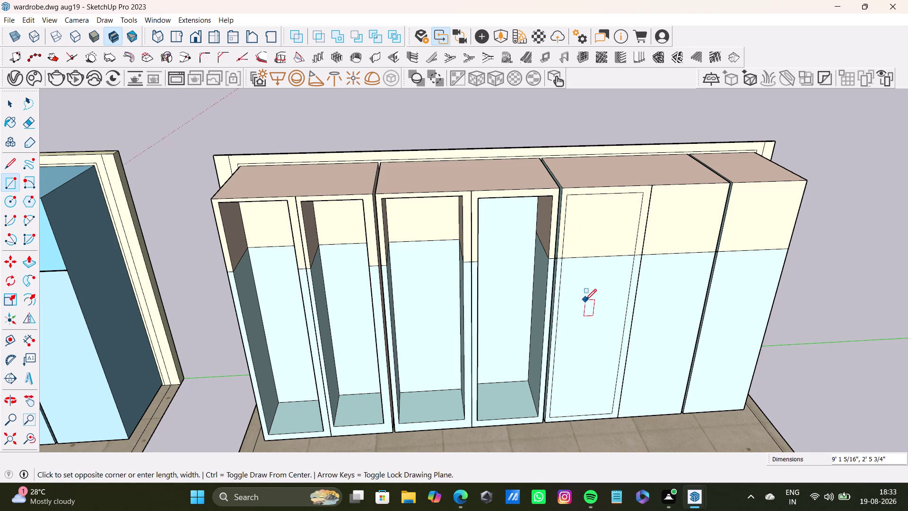
key(space)
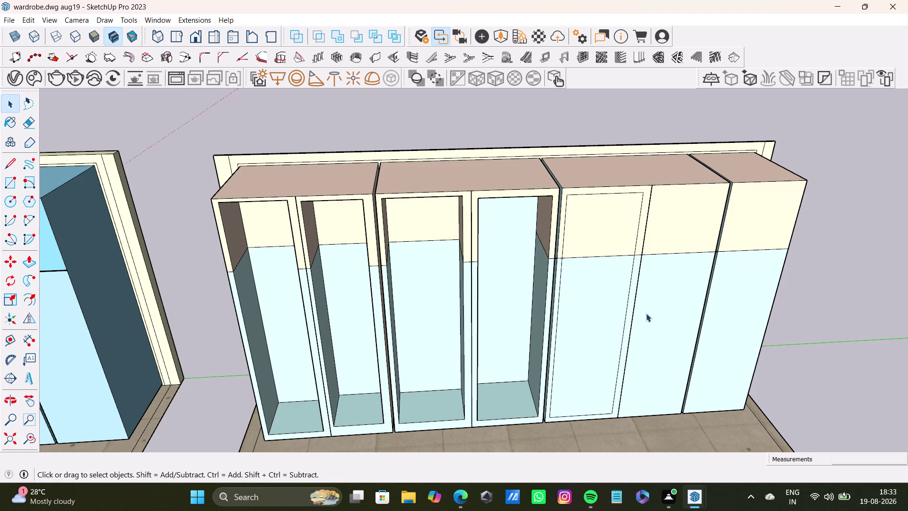
Push the fifth shutter's inset panel back to full depth, forming the niche.
click(606, 304)
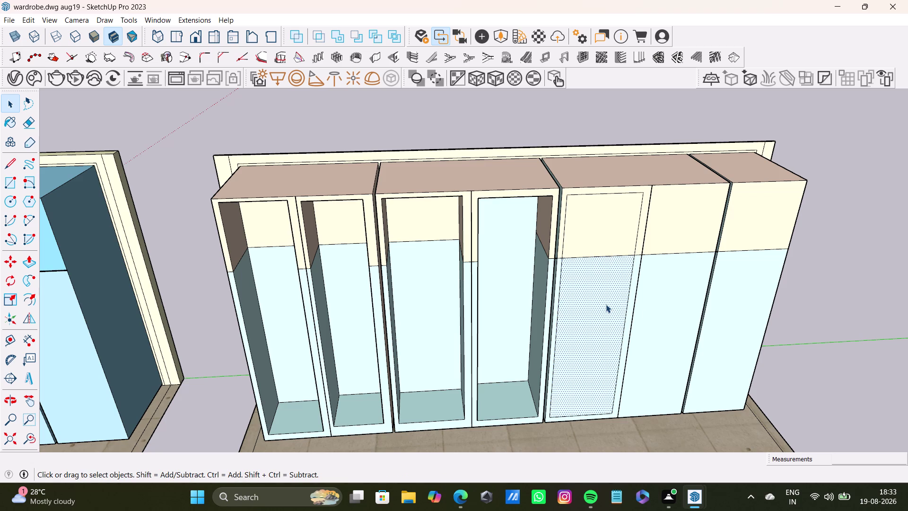
key(p)
drag(606, 300, 535, 283)
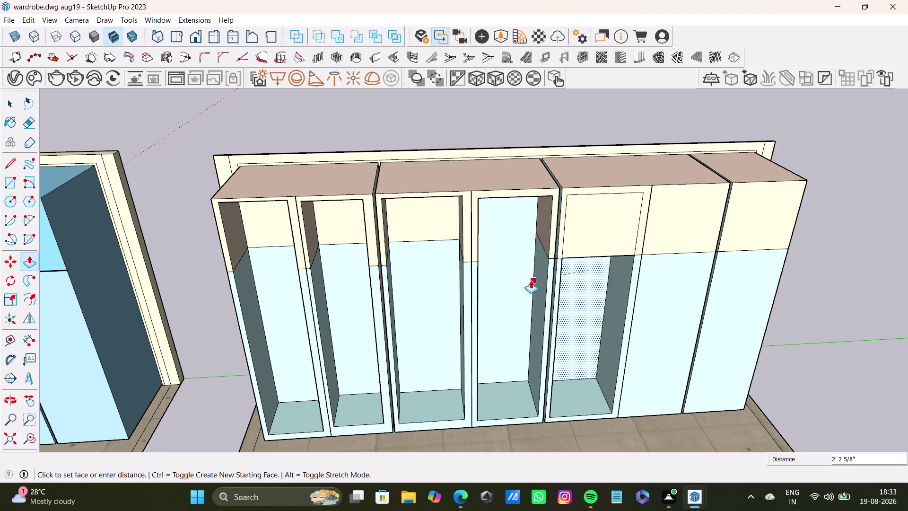
drag(534, 282, 527, 277)
drag(592, 233, 585, 243)
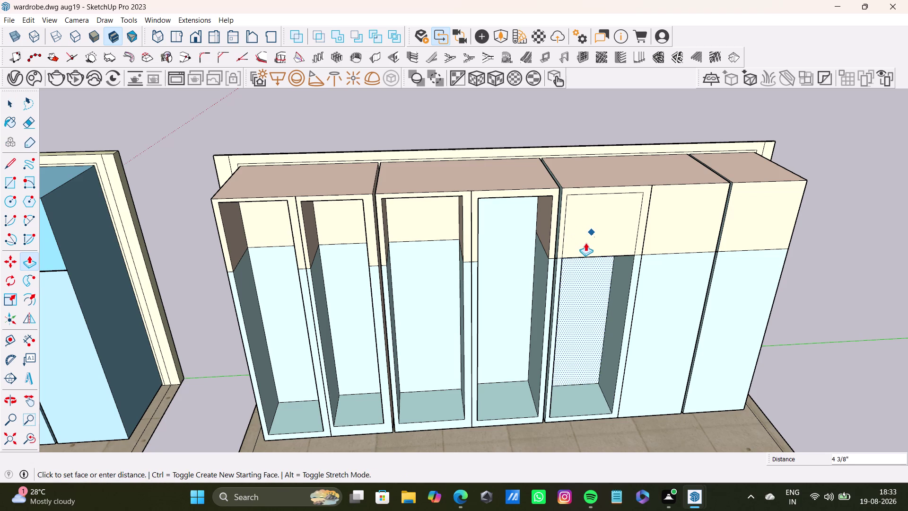
drag(585, 243, 533, 266)
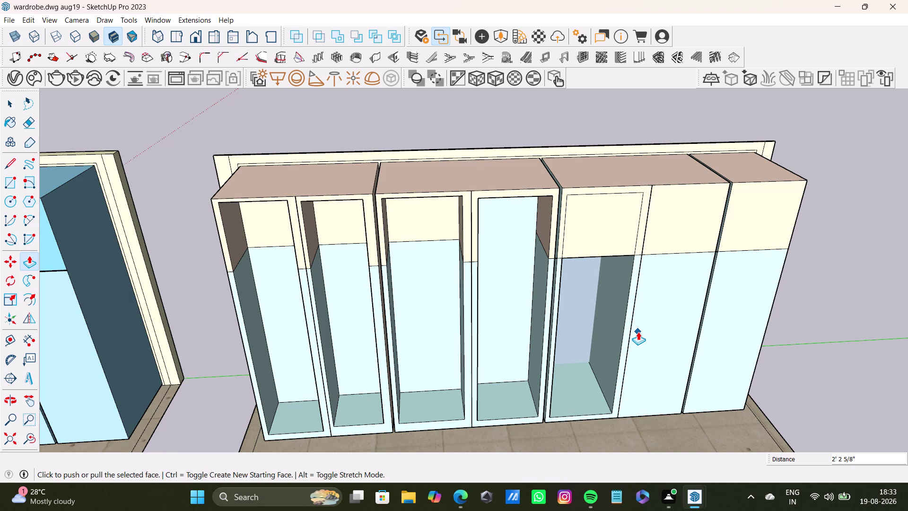
key(ctrl+z)
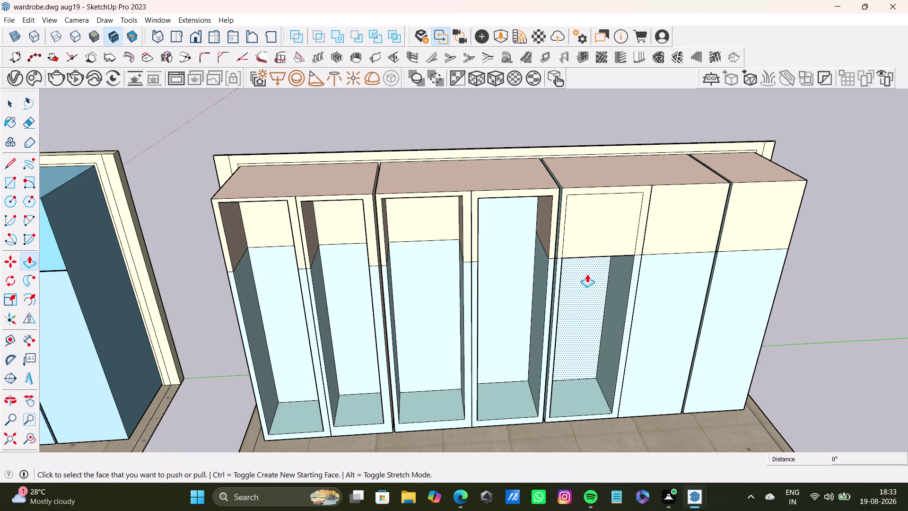
drag(599, 233, 519, 212)
Zoom and orbit to check the finished fifth niche.
scroll(up, 3)
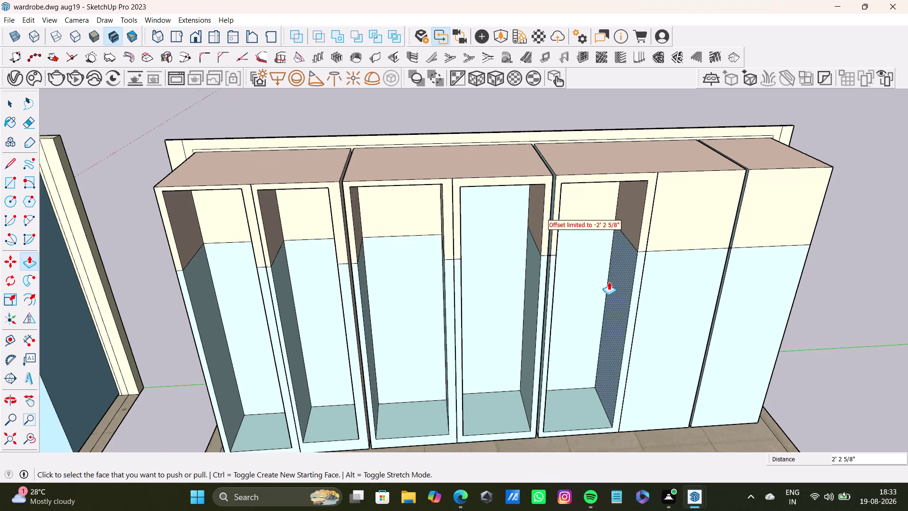
scroll(up, 3)
scroll(down, 3)
scroll(up, 3)
middle_drag(542, 204, 512, 150)
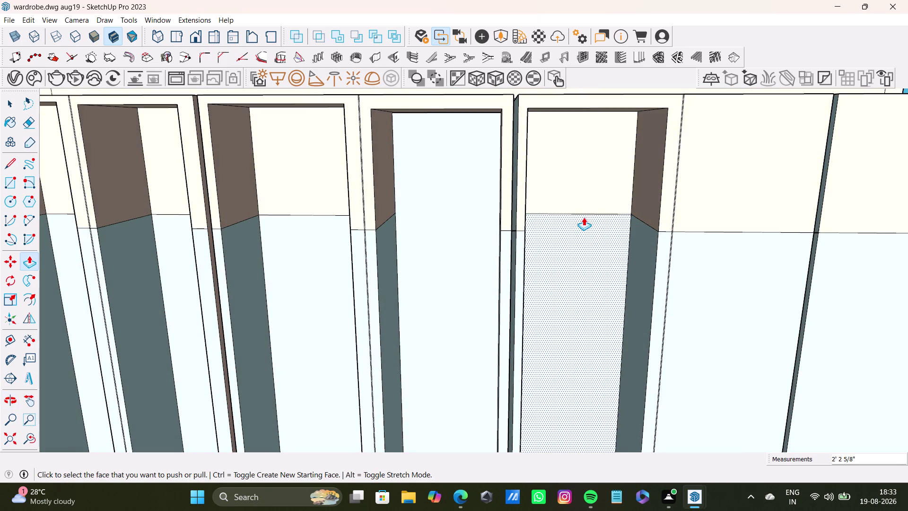
scroll(down, 3)
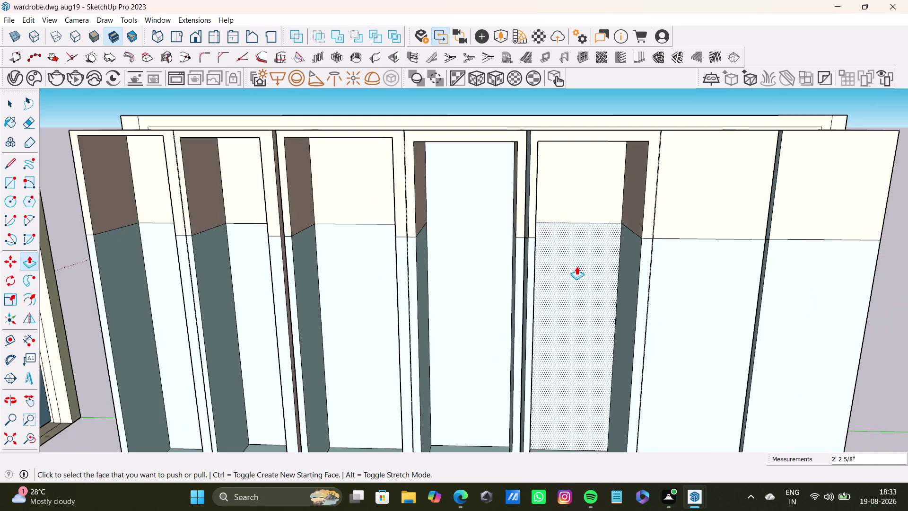
scroll(down, 3)
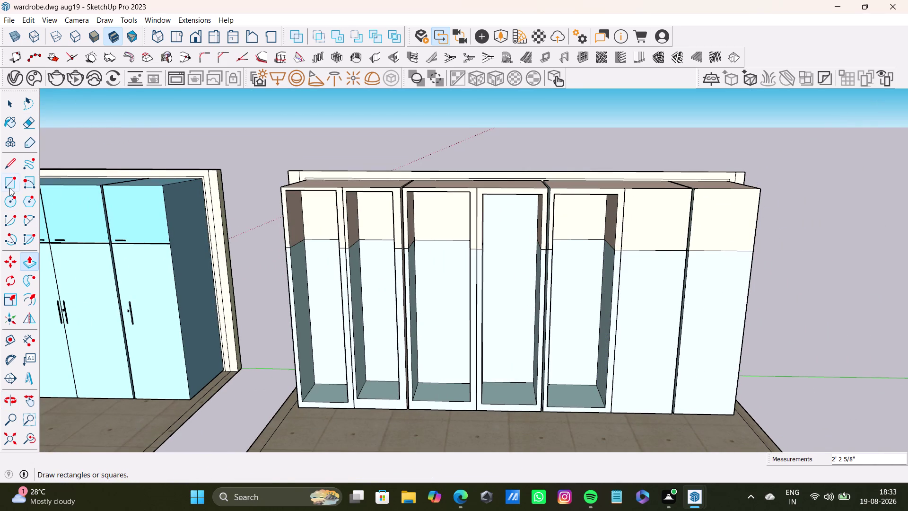
Draw a rectangle outlining the sixth shutter's front face.
click(8, 186)
scroll(up, 3)
click(628, 190)
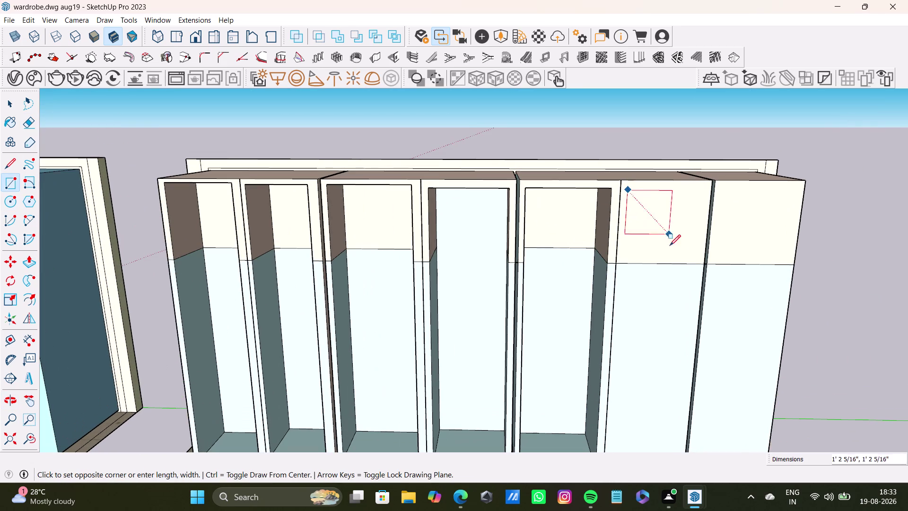
scroll(down, 3)
middle_drag(668, 360, 664, 397)
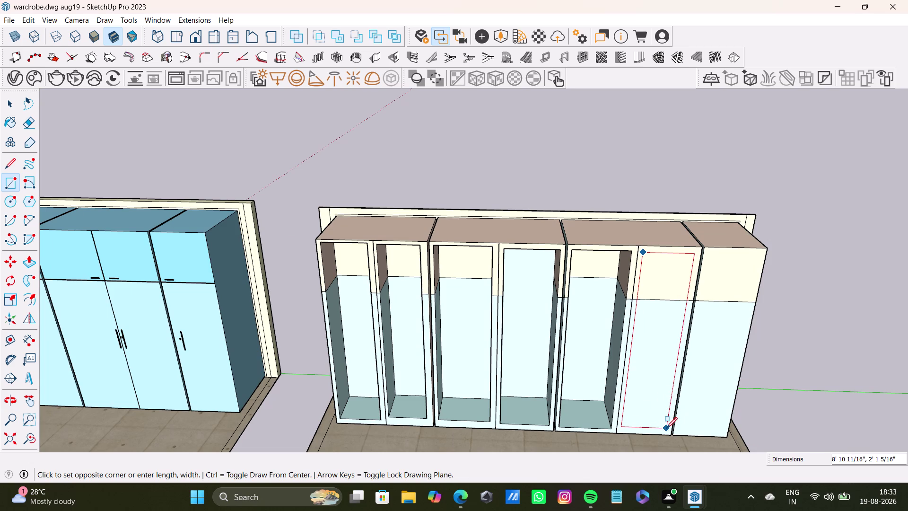
click(667, 429)
click(654, 358)
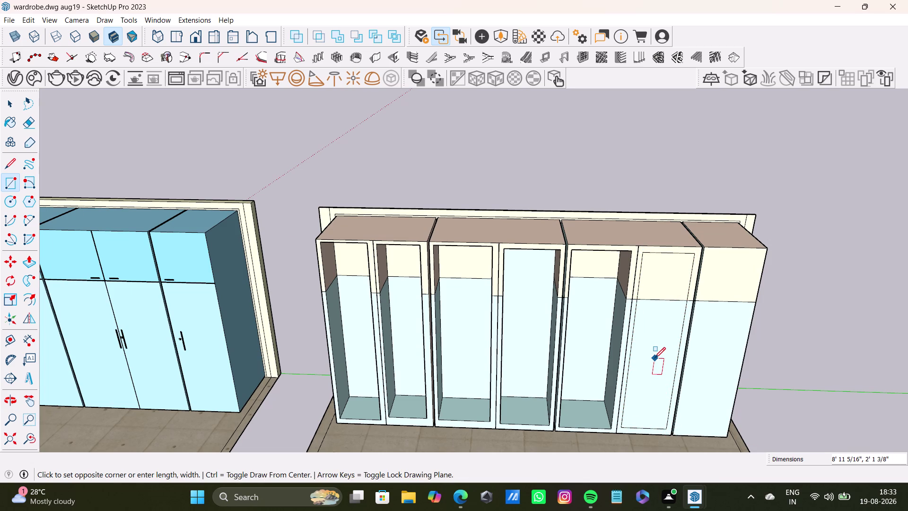
Push the sixth shutter's lower panel back into the cabinet.
key(space)
click(655, 358)
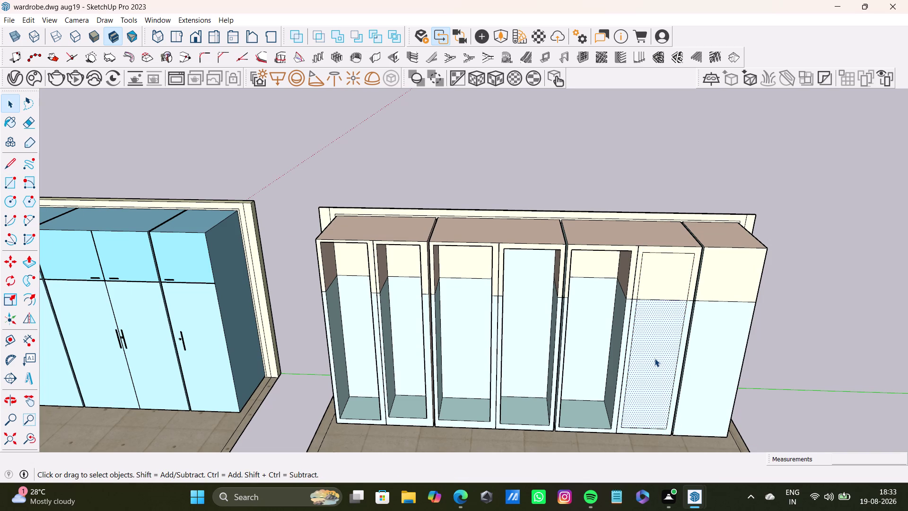
key(p)
drag(648, 351, 601, 321)
click(659, 278)
key(space)
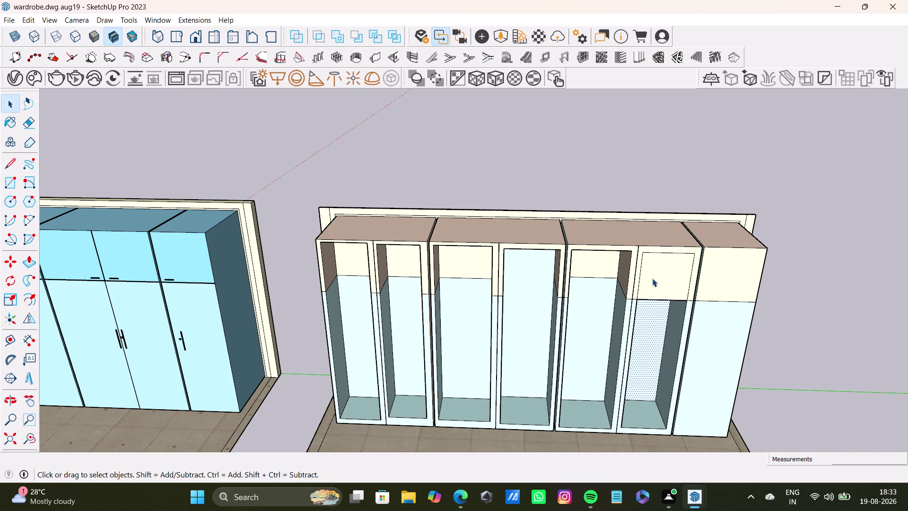
Push the sixth shutter's upper panel inward to complete the niche.
click(652, 278)
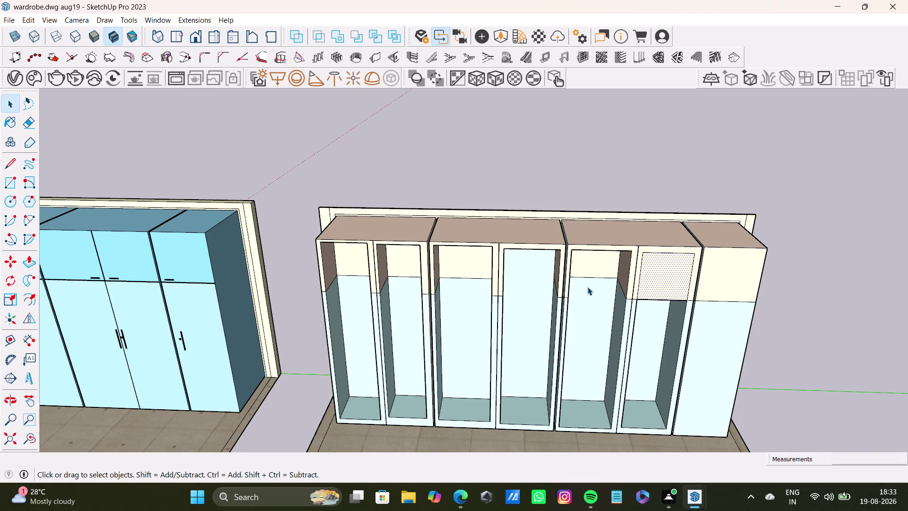
key(p)
drag(656, 276, 604, 260)
scroll(down, 3)
middle_drag(645, 321, 595, 239)
scroll(up, 3)
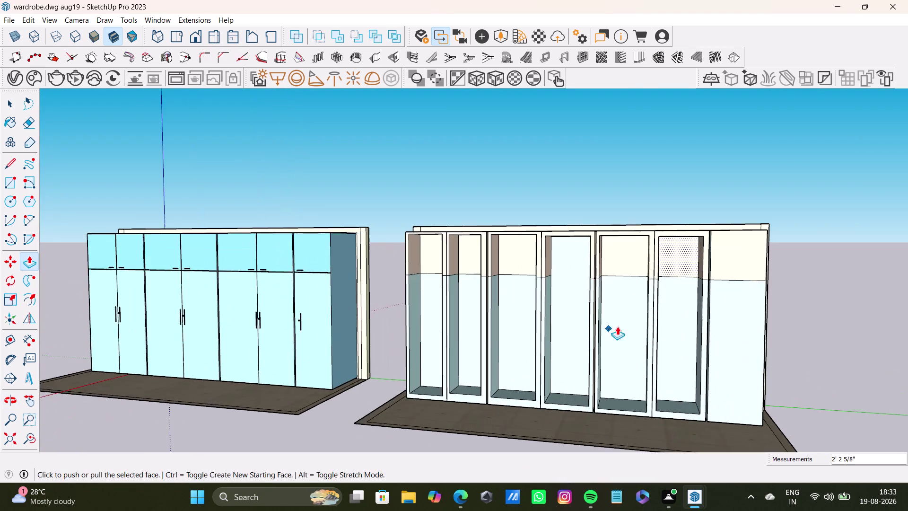
middle_drag(642, 329, 715, 371)
middle_drag(717, 354, 534, 325)
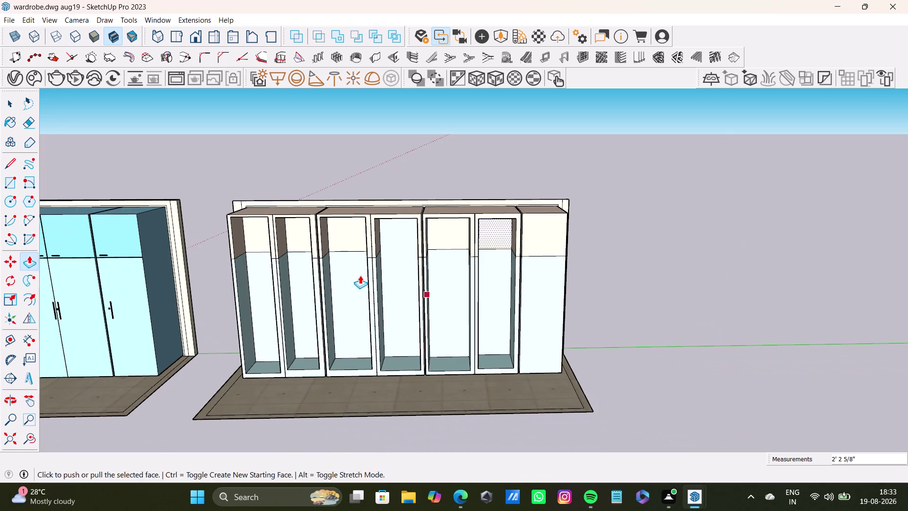
Draw a rectangle outlining the rightmost shutter's face.
click(3, 170)
click(13, 183)
scroll(up, 3)
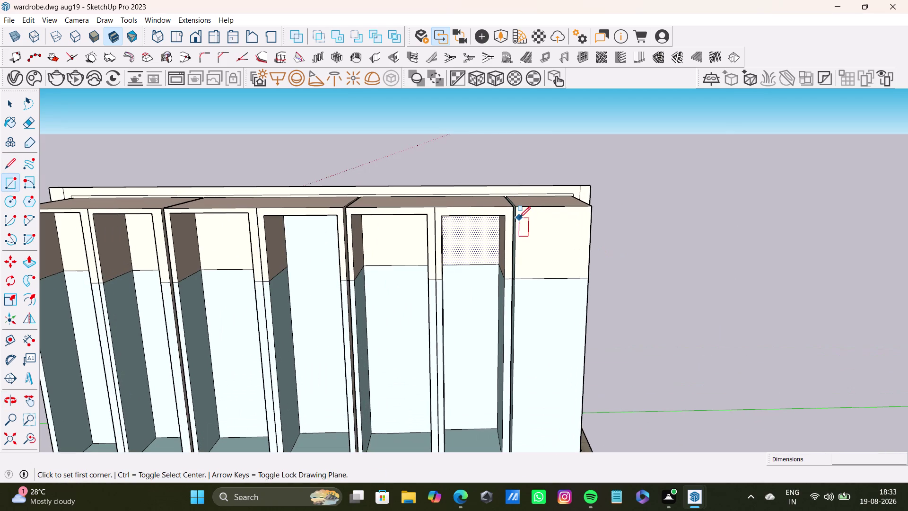
click(525, 217)
scroll(down, 3)
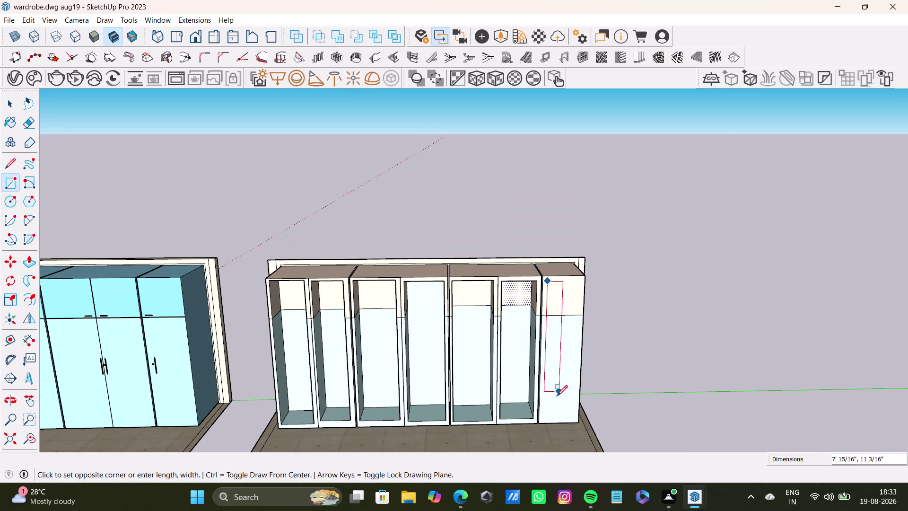
click(574, 417)
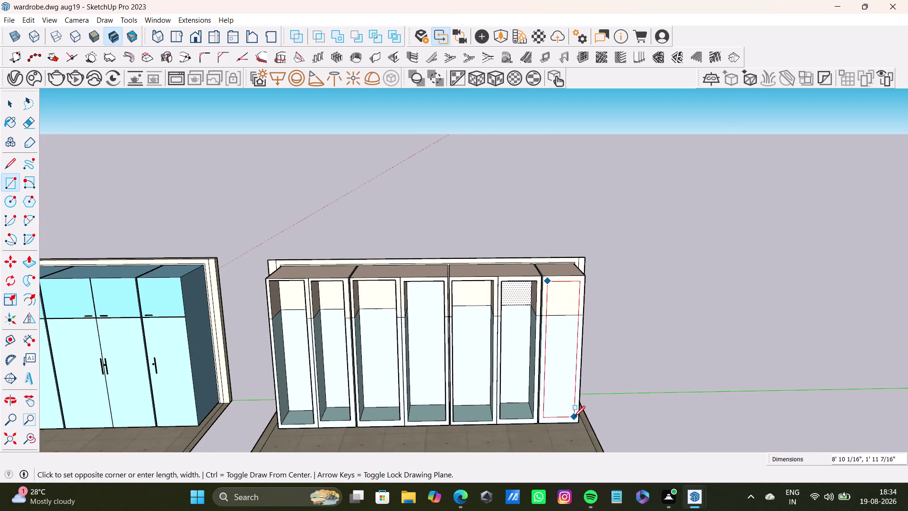
click(558, 381)
Push the rightmost shutter's lower and upper panels in 2' 2 5/8".
key(space)
click(558, 382)
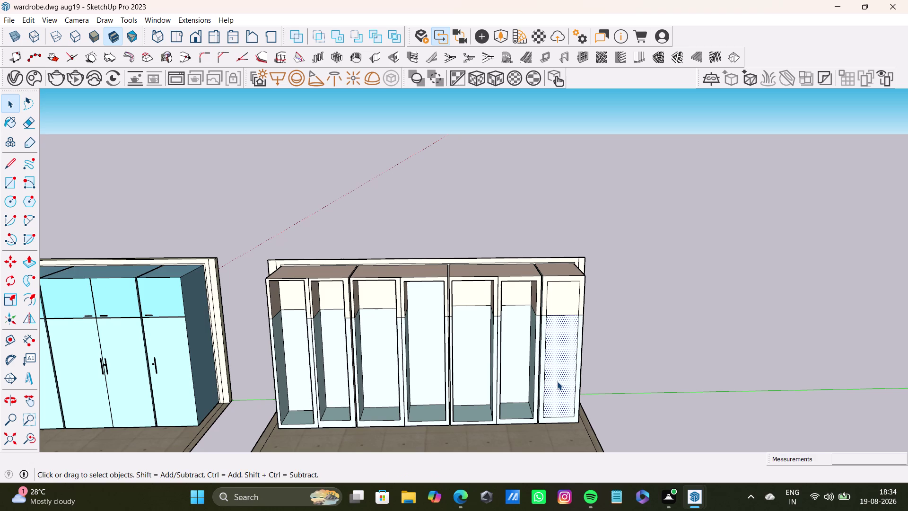
key(p)
drag(557, 381, 522, 351)
drag(563, 298, 519, 318)
key(ctrl+z)
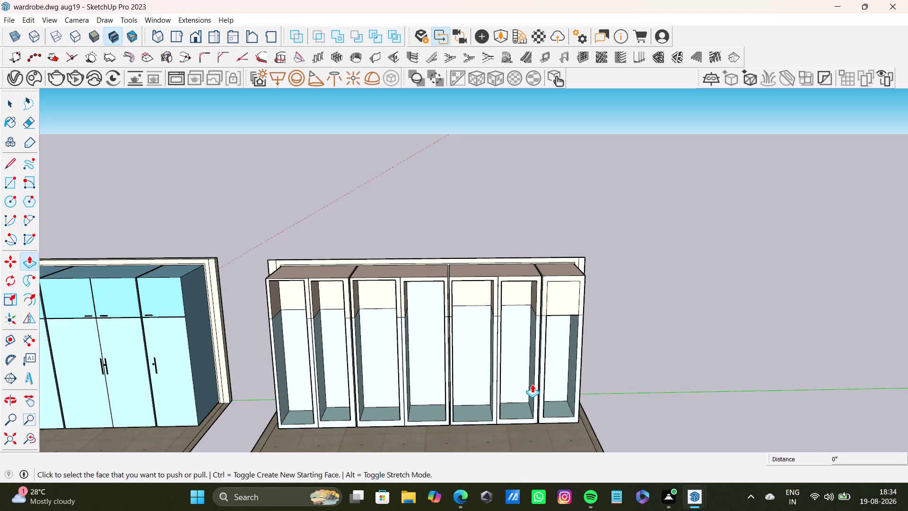
drag(558, 300, 529, 292)
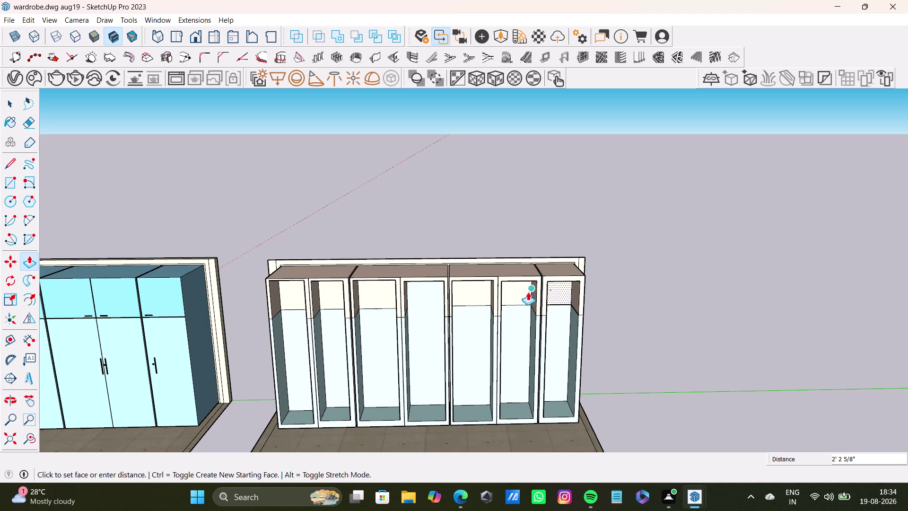
scroll(down, 3)
middle_drag(503, 336, 464, 267)
scroll(up, 3)
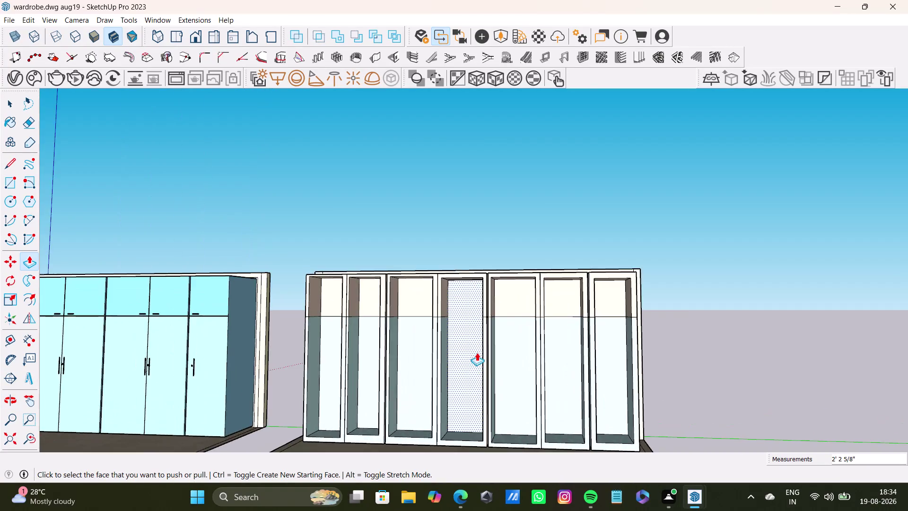
middle_drag(477, 353, 563, 485)
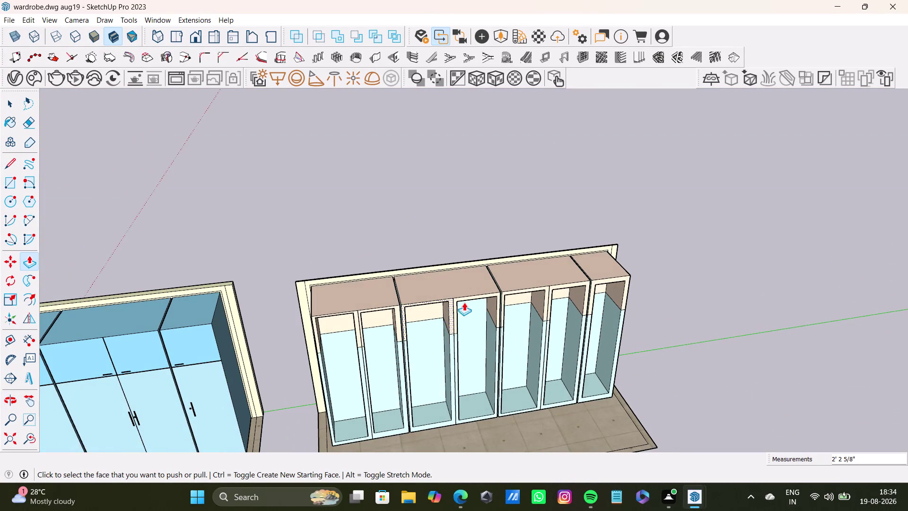
scroll(down, 3)
scroll(up, 3)
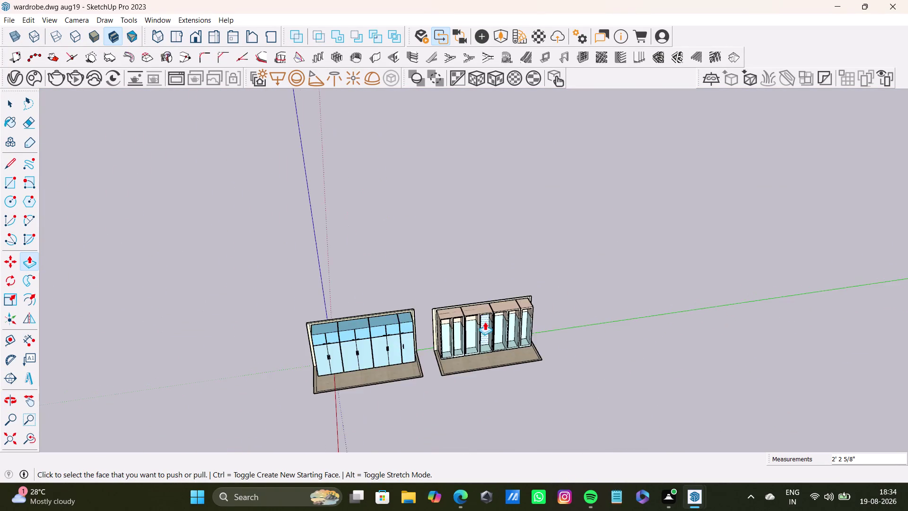
scroll(up, 3)
middle_drag(483, 325, 339, 265)
scroll(down, 3)
middle_drag(536, 368, 539, 439)
scroll(down, 3)
middle_drag(530, 414, 548, 406)
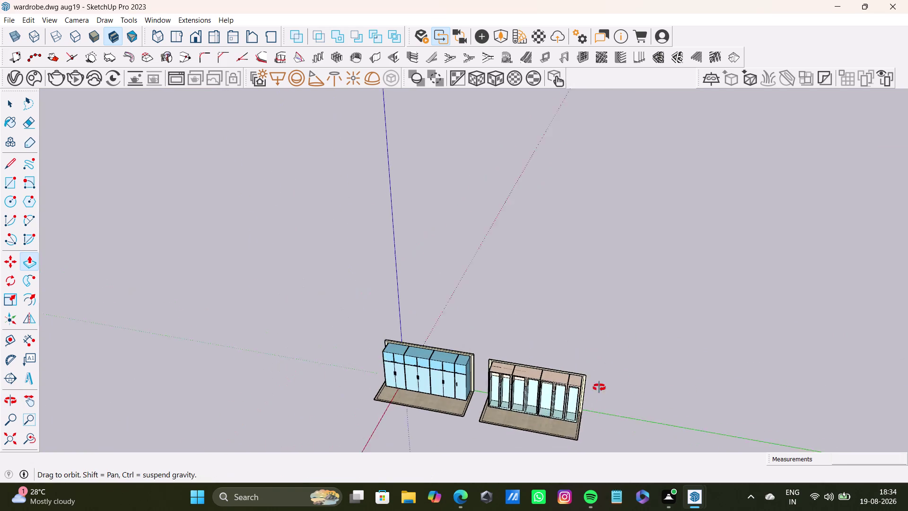
middle_drag(548, 406, 650, 383)
scroll(up, 3)
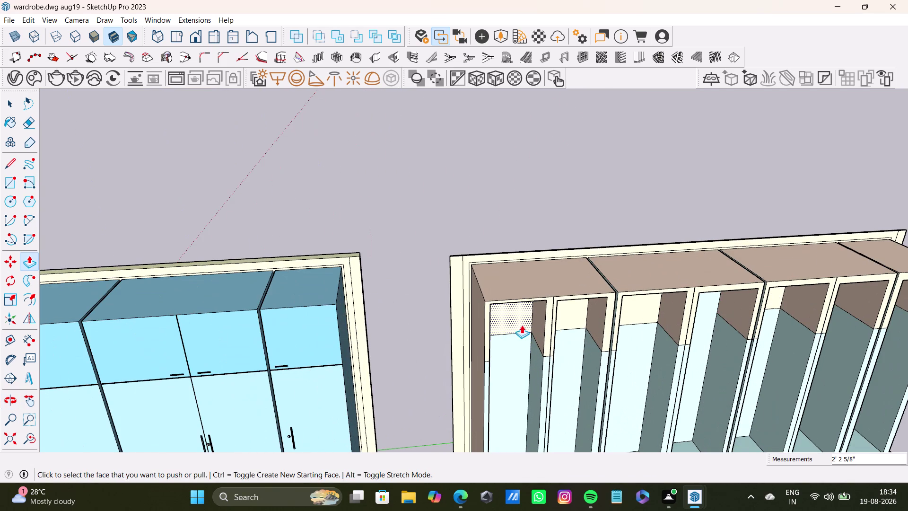
scroll(down, 3)
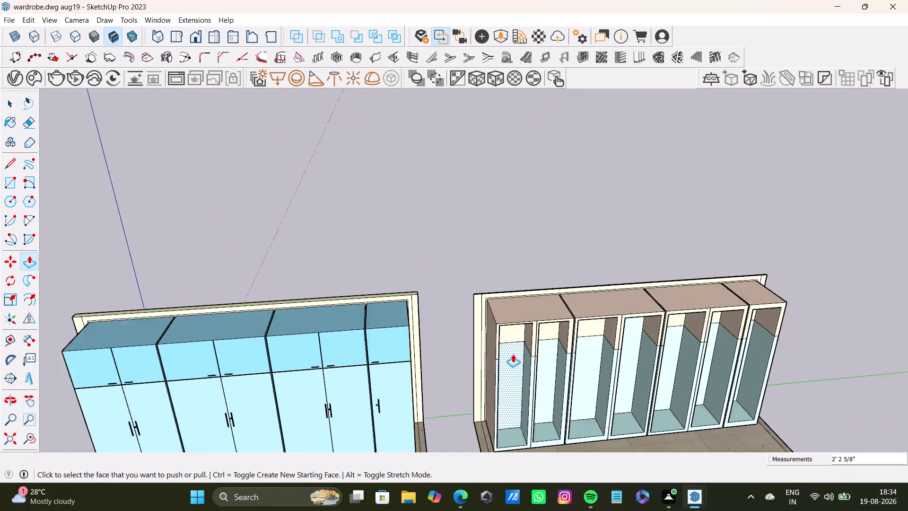
scroll(down, 3)
scroll(up, 3)
middle_drag(560, 364, 435, 331)
scroll(down, 3)
middle_drag(530, 377, 621, 369)
scroll(up, 3)
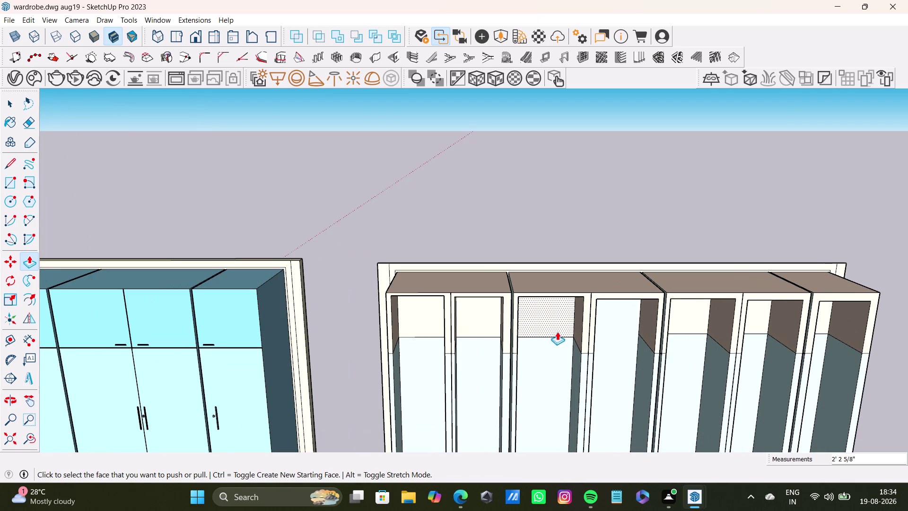
scroll(down, 3)
middle_drag(512, 355, 516, 401)
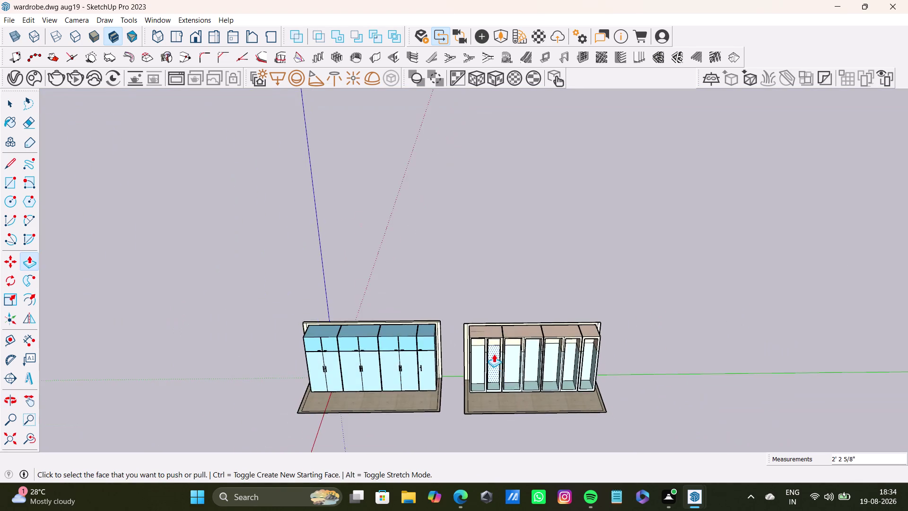
scroll(up, 3)
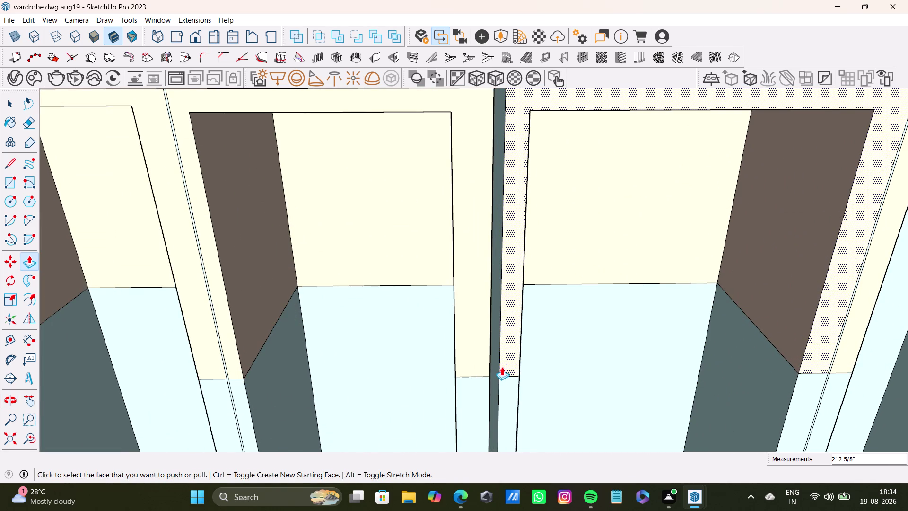
scroll(down, 3)
scroll(up, 3)
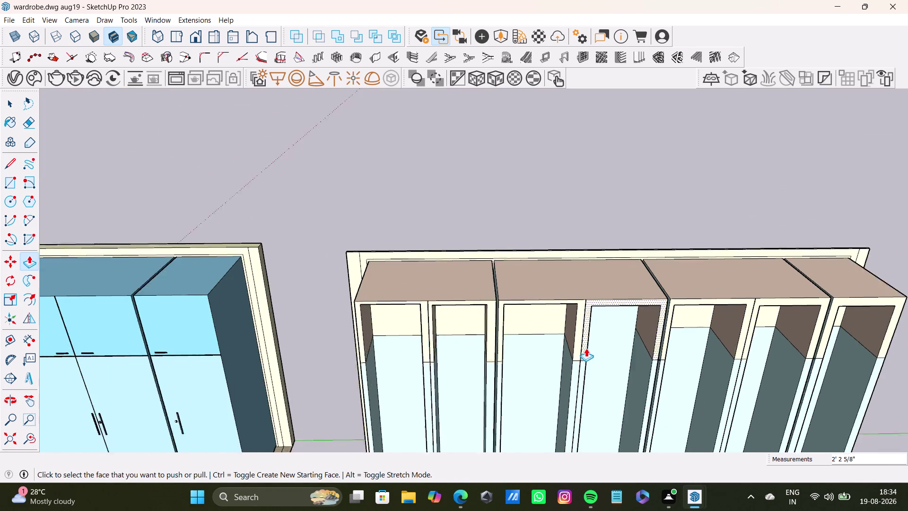
scroll(up, 3)
scroll(down, 3)
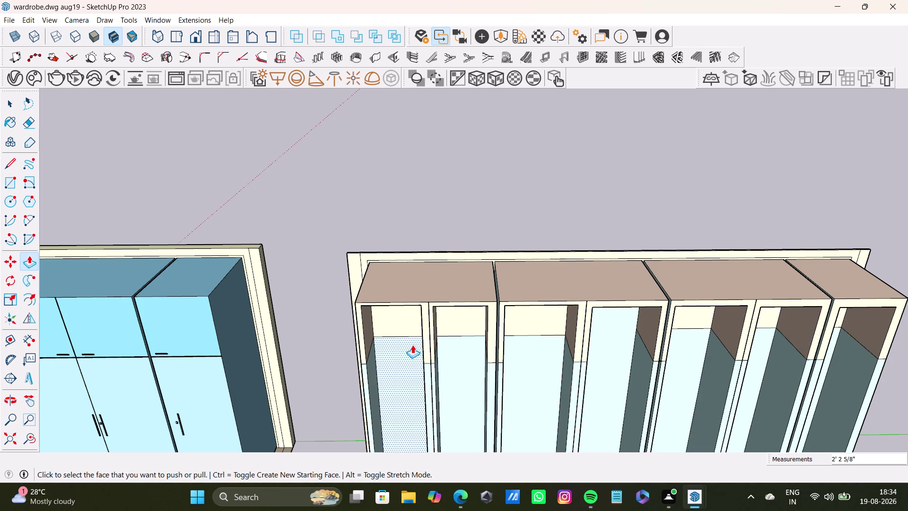
middle_drag(352, 382, 563, 381)
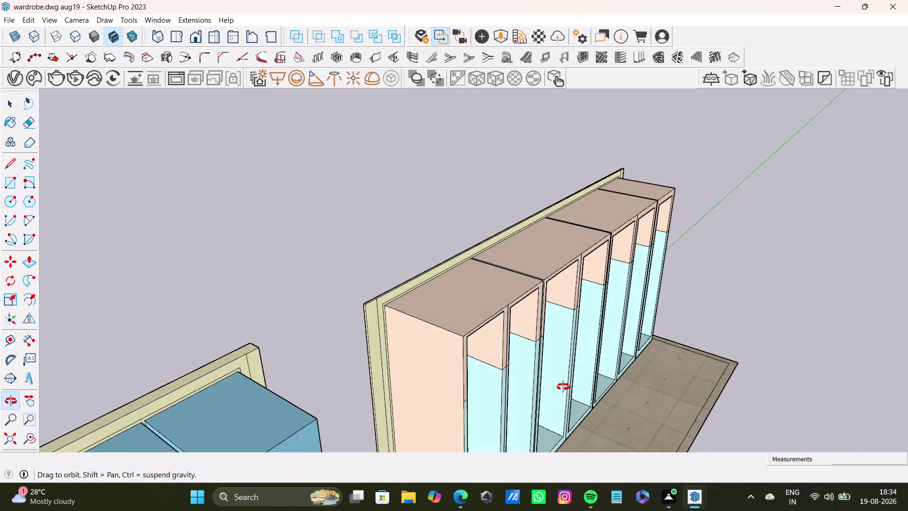
middle_drag(564, 380, 352, 335)
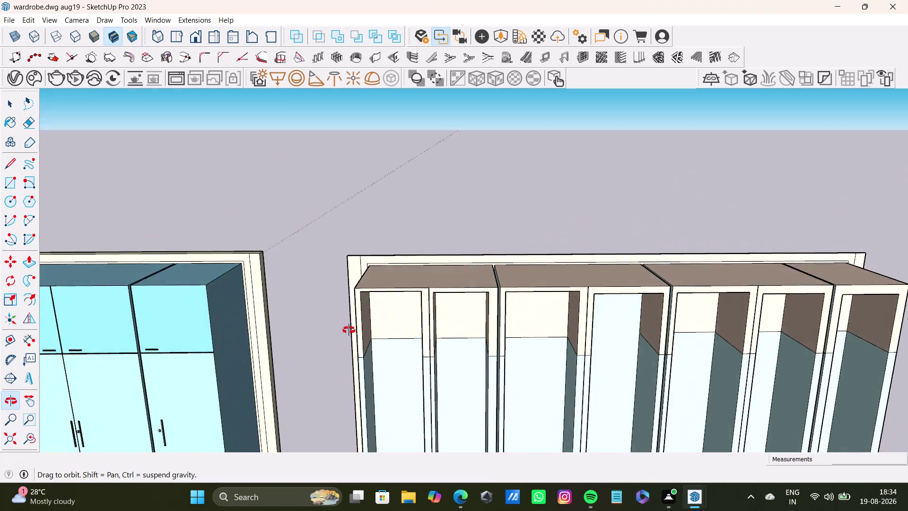
middle_drag(352, 335, 332, 310)
scroll(down, 3)
scroll(down, 3)
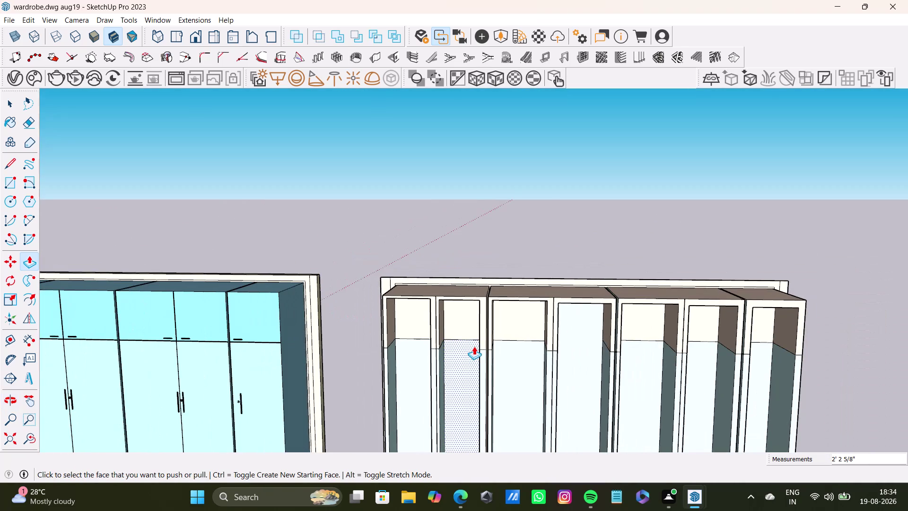